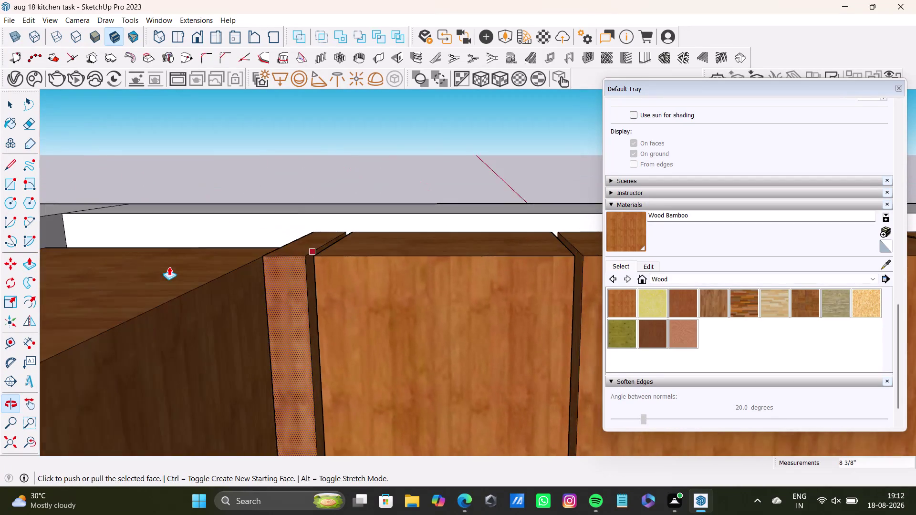
Orbit around the wall cabinets and return to the Select tool.
scroll(up, 3)
middle_drag(318, 235, 313, 308)
drag(300, 282, 321, 286)
key(space)
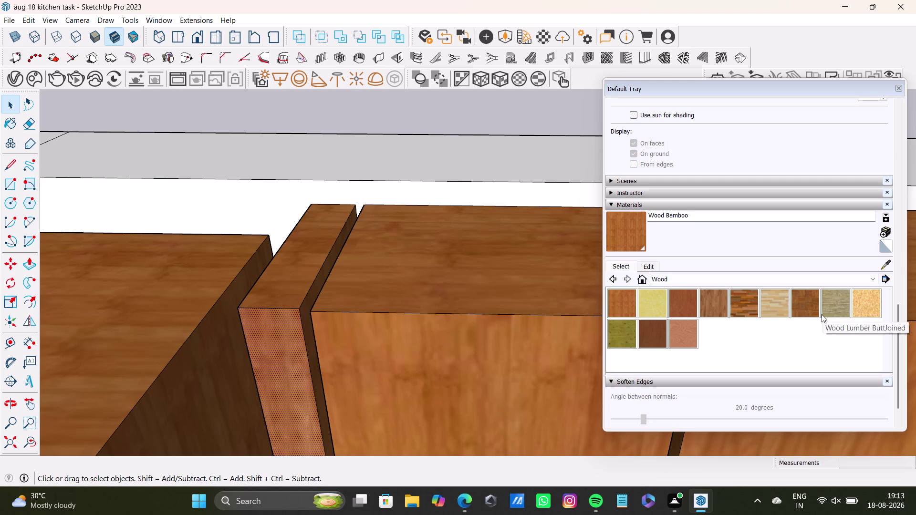
Scroll the material collection list from Wood past Window Coverings to Water.
scroll(up, 3)
scroll(down, 3)
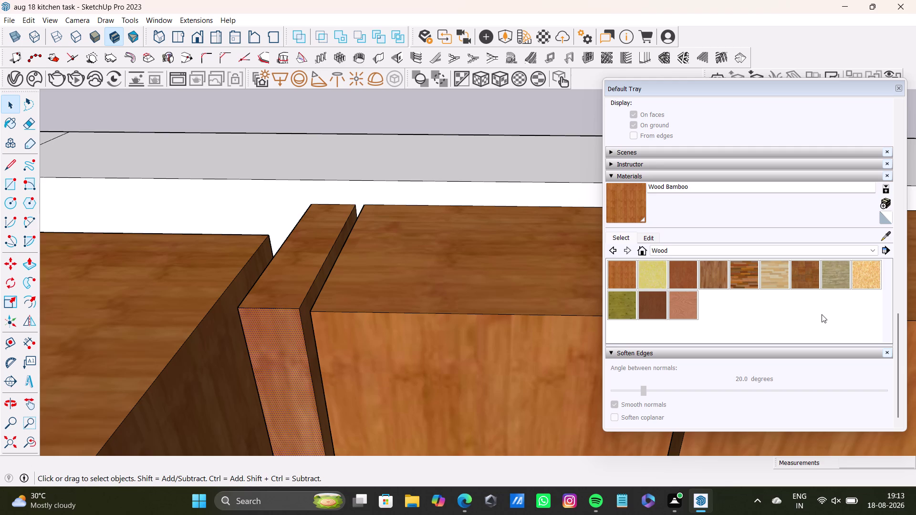
scroll(down, 3)
scroll(up, 3)
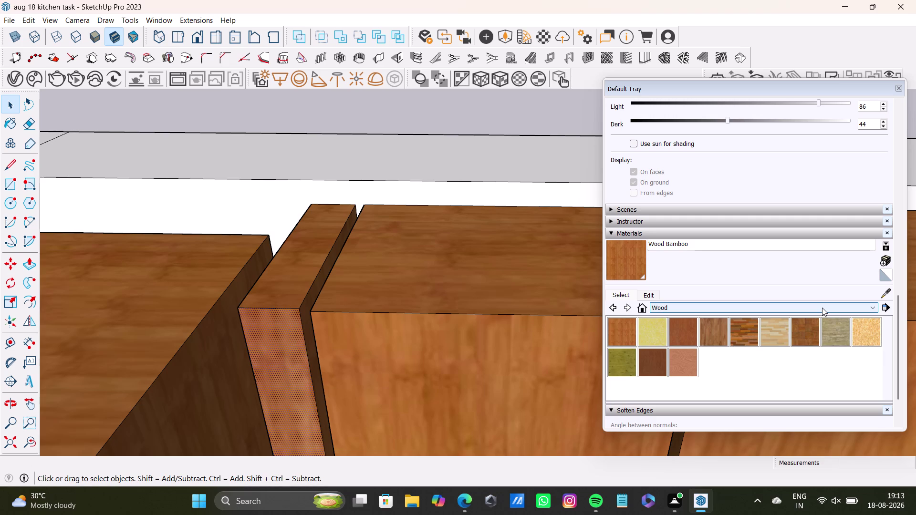
scroll(down, 3)
scroll(down, 3)
scroll(up, 3)
scroll(up, 3)
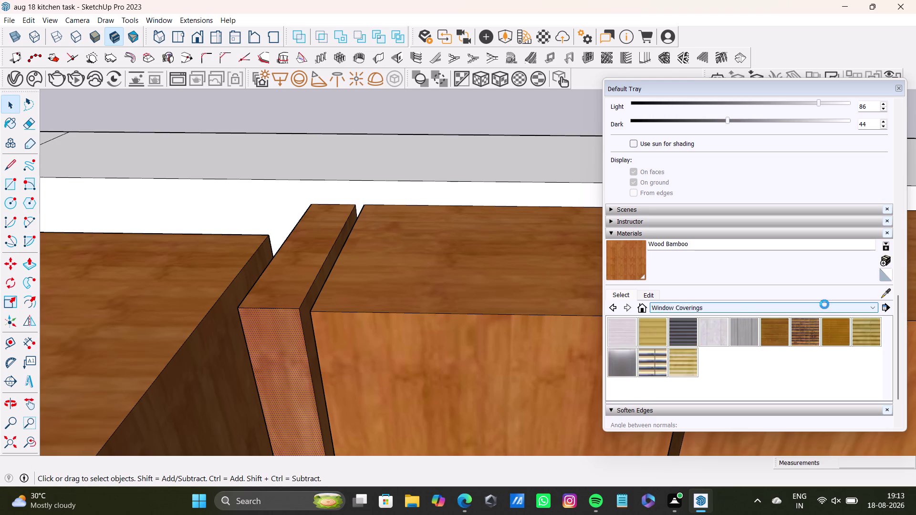
scroll(down, 3)
scroll(down, 3)
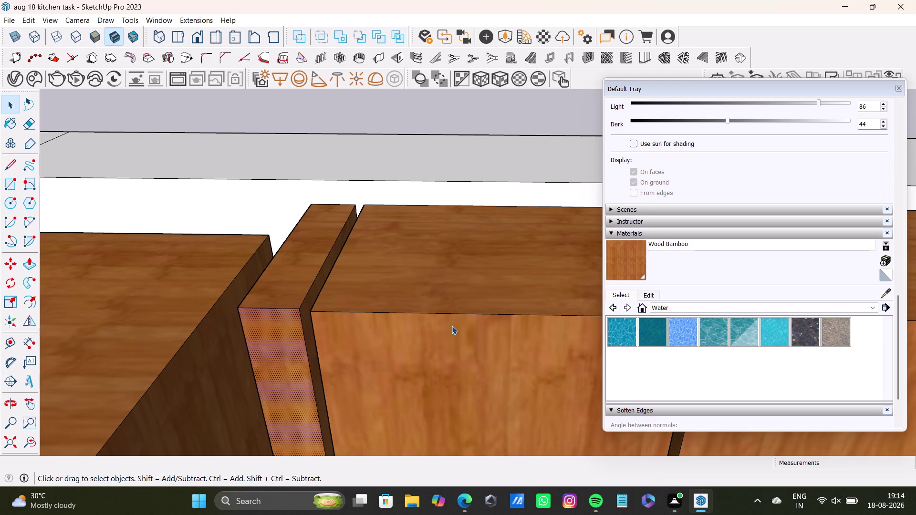
key(space)
scroll(down, 3)
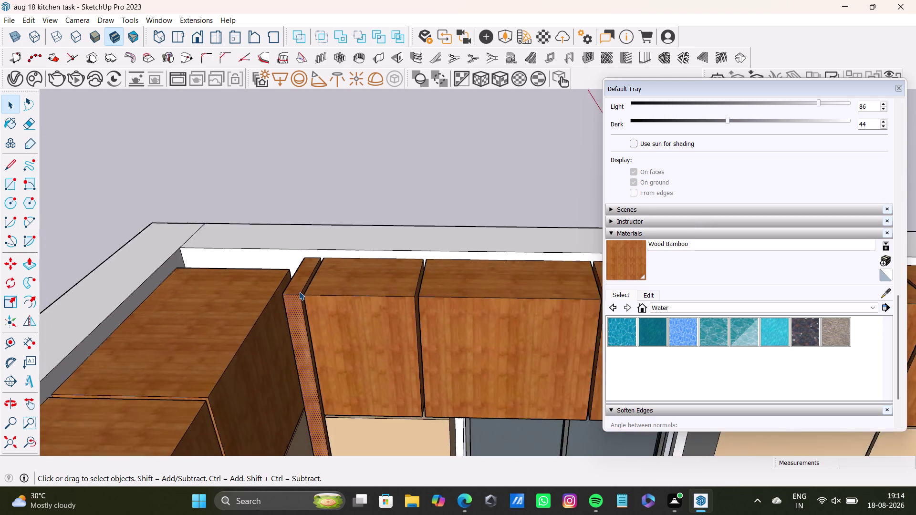
Zoom out and orbit to a top-down view of the kitchen's base cabinets.
scroll(down, 3)
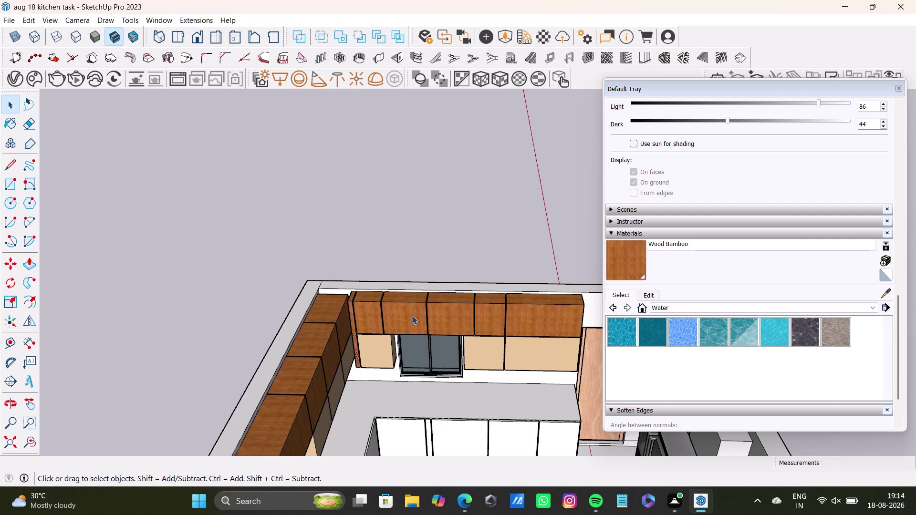
scroll(down, 3)
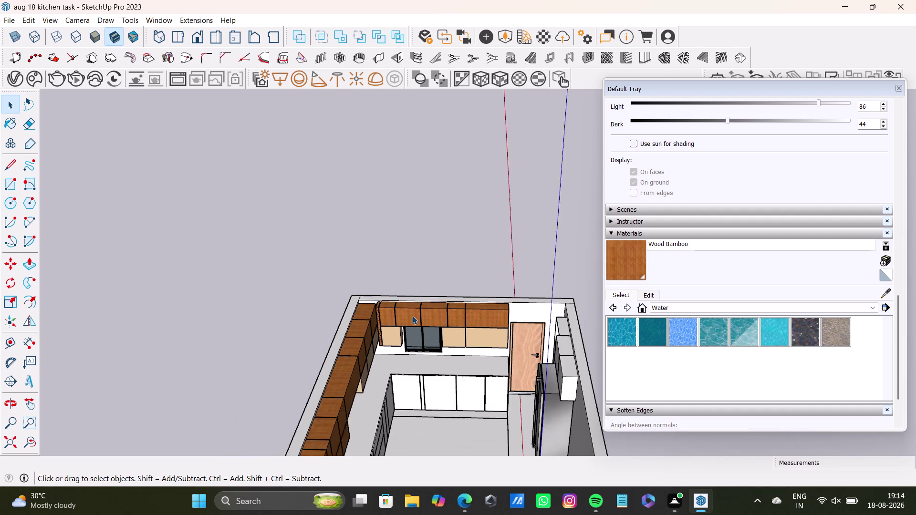
scroll(down, 3)
middle_drag(439, 336, 408, 253)
middle_drag(432, 296, 208, 315)
scroll(up, 3)
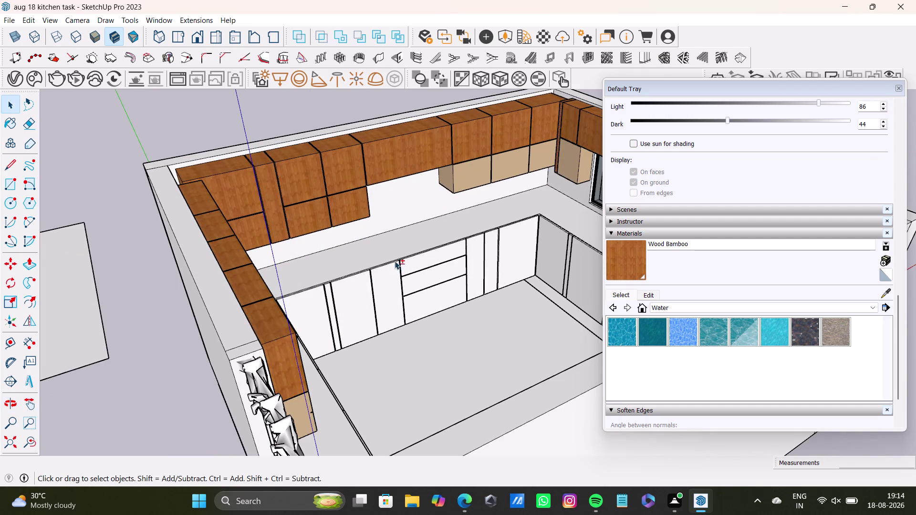
middle_drag(407, 298, 197, 342)
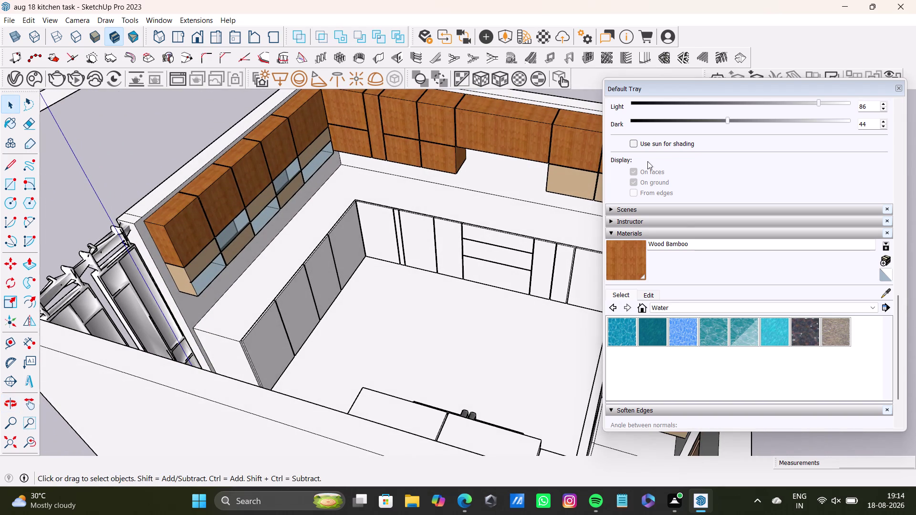
Re-expand the Materials panel in the tray, still showing Water materials.
click(686, 239)
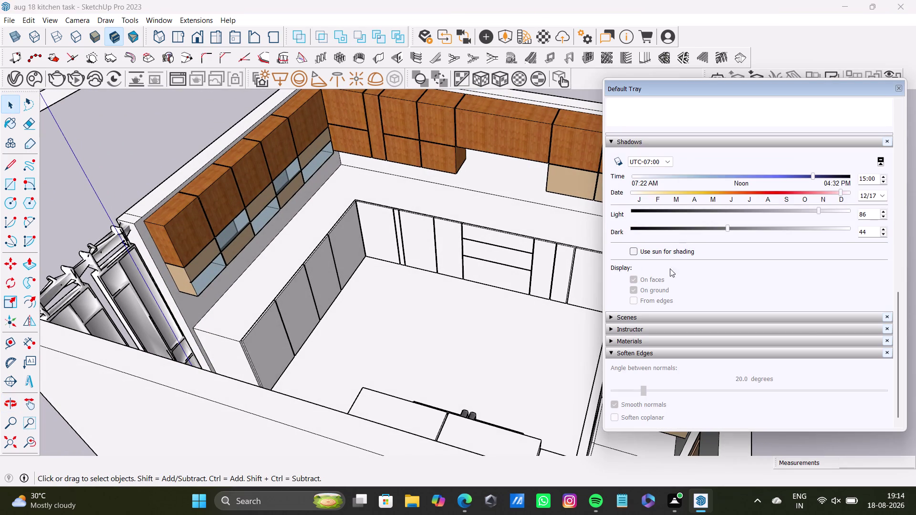
scroll(down, 3)
scroll(down, 3)
scroll(up, 3)
scroll(up, 3)
scroll(down, 3)
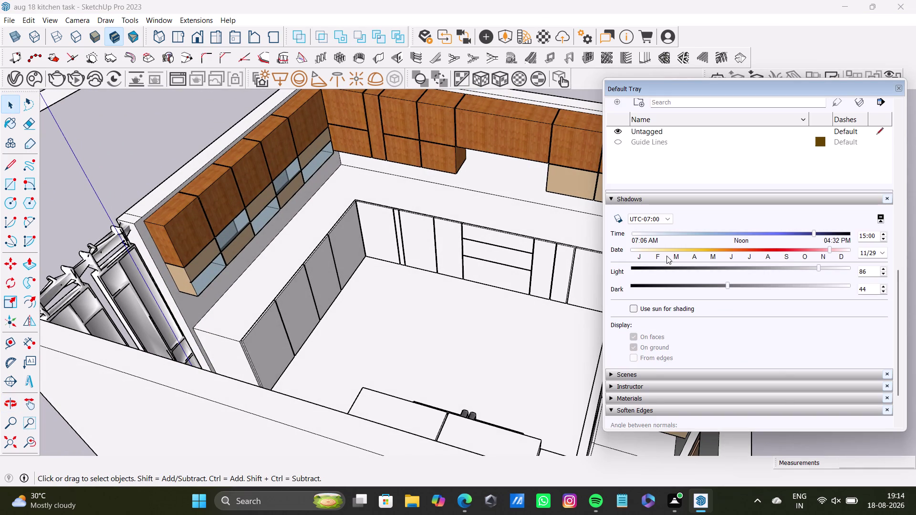
click(657, 398)
scroll(down, 3)
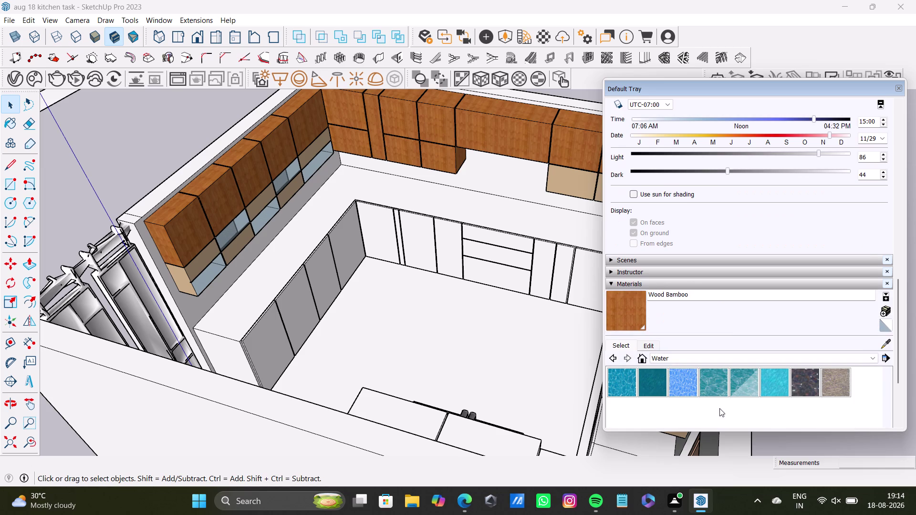
Activate the Paint Bucket tool with the current material.
click(847, 297)
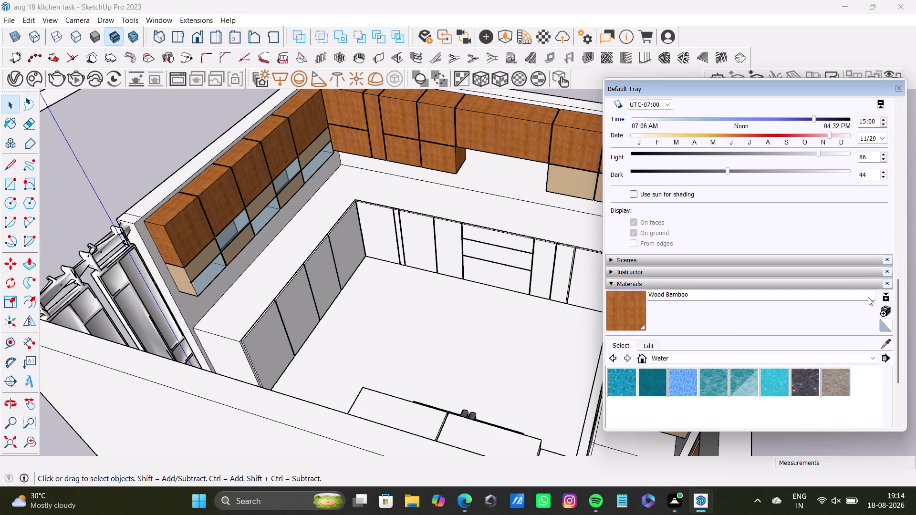
click(867, 297)
click(622, 314)
click(628, 297)
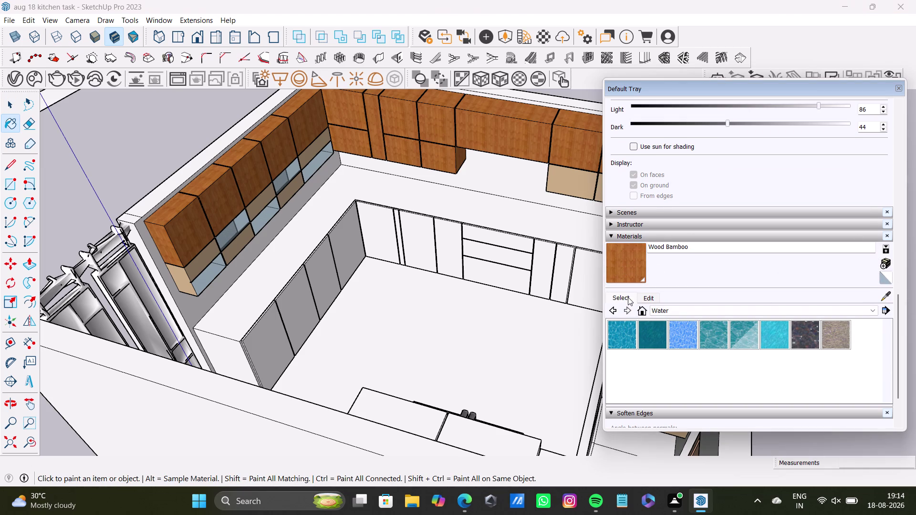
Pick 0089_PaleTurquoise from the Colors-Named collection, then return to Select.
click(692, 314)
scroll(down, 3)
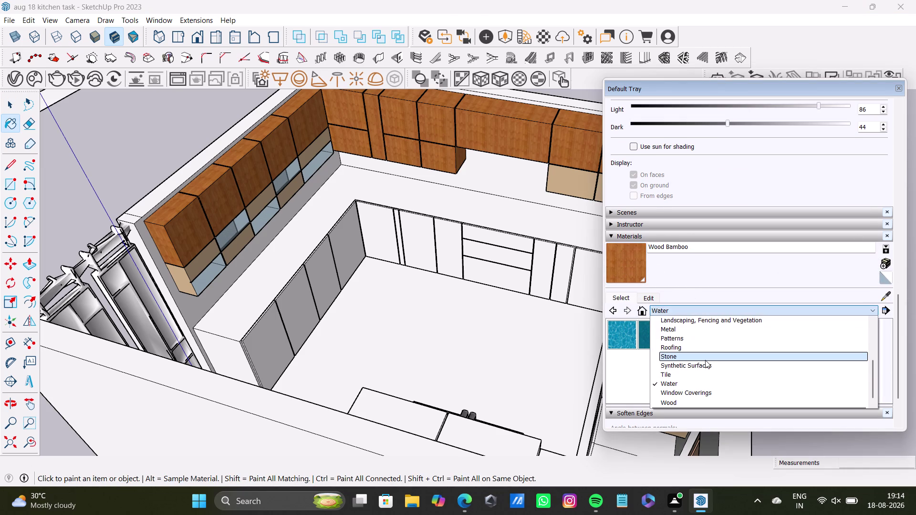
scroll(up, 3)
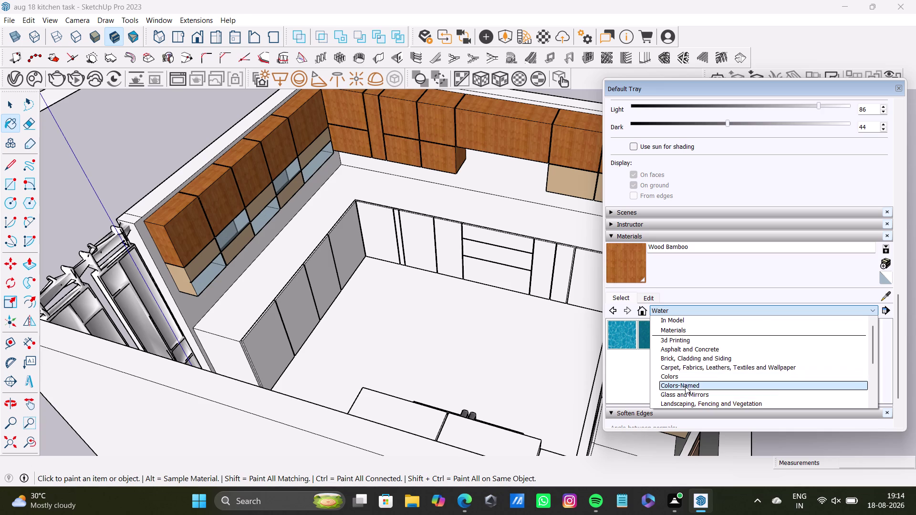
click(685, 387)
scroll(down, 3)
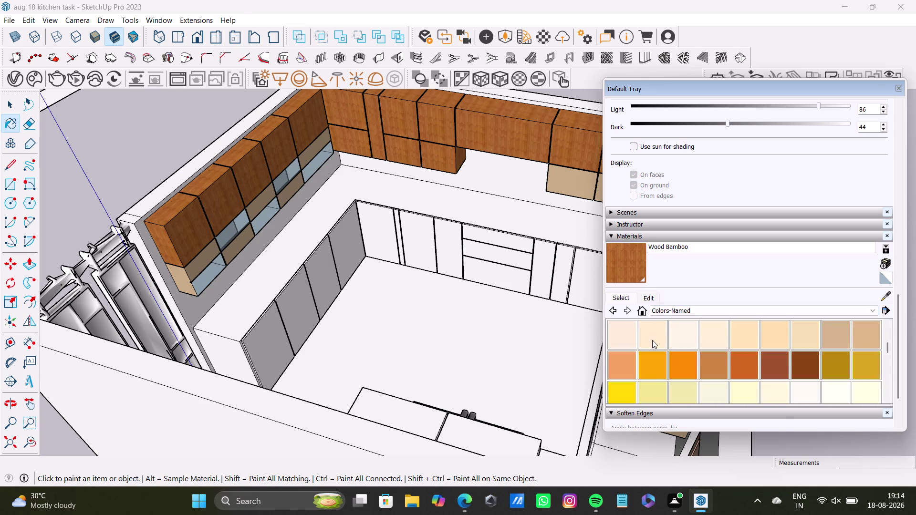
scroll(down, 3)
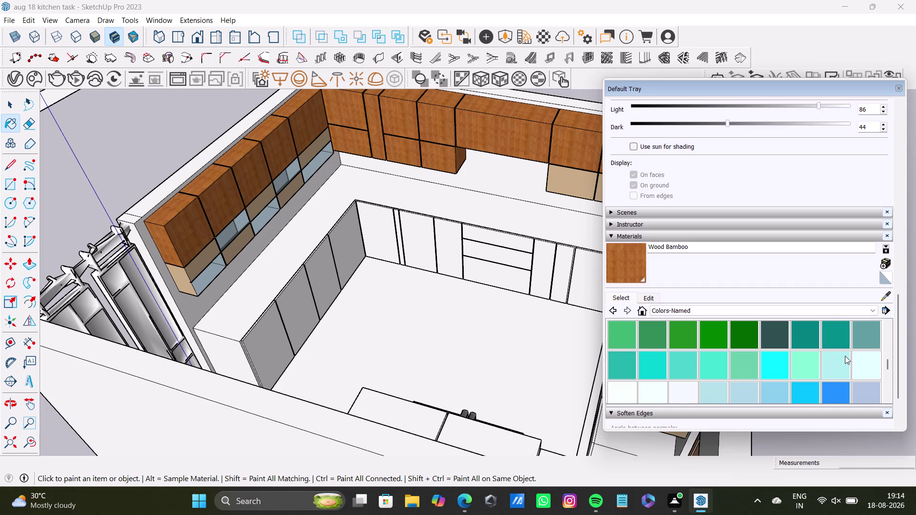
click(828, 363)
scroll(up, 3)
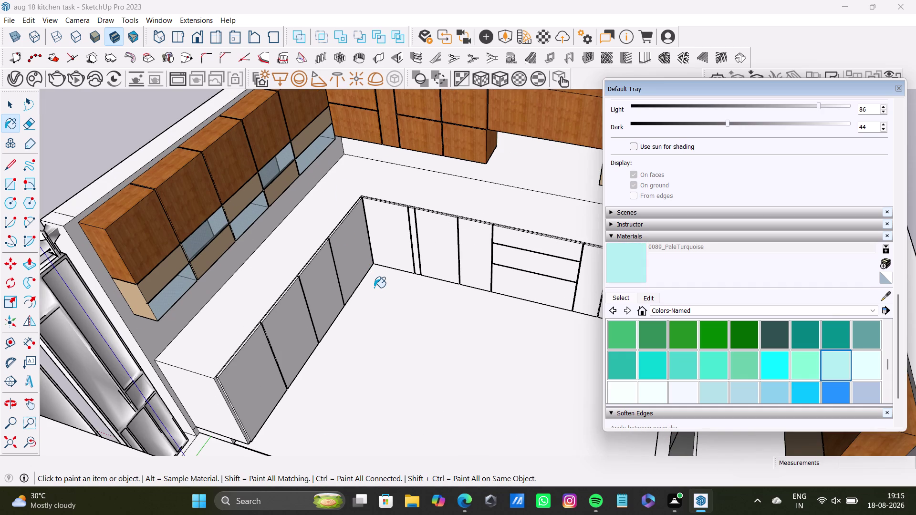
key(space)
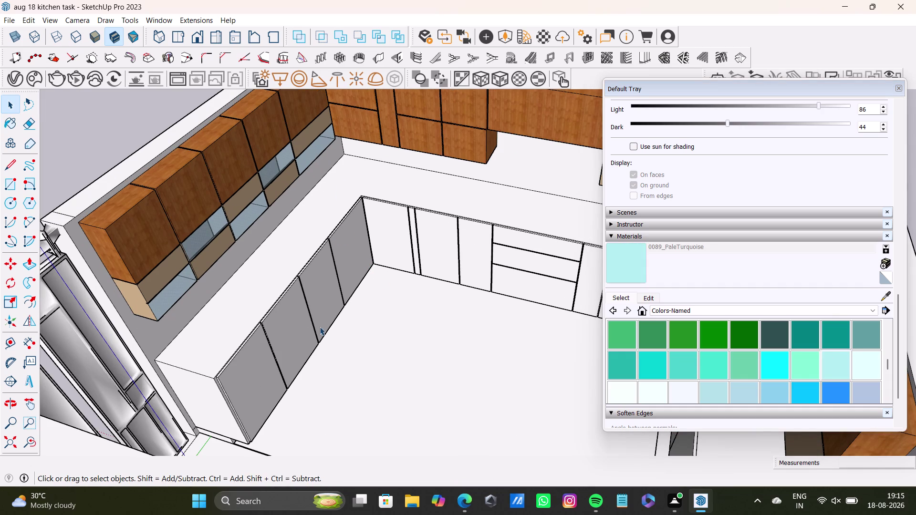
Select the first base cabinet shutter face and add the next three fronts along the wall.
scroll(down, 3)
middle_drag(342, 310, 255, 319)
scroll(up, 3)
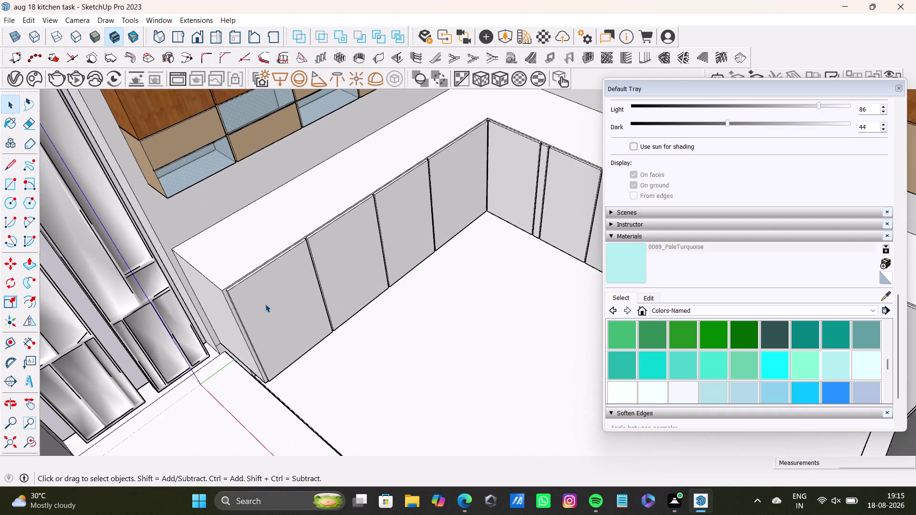
click(266, 304)
click(266, 303)
double_click(329, 258)
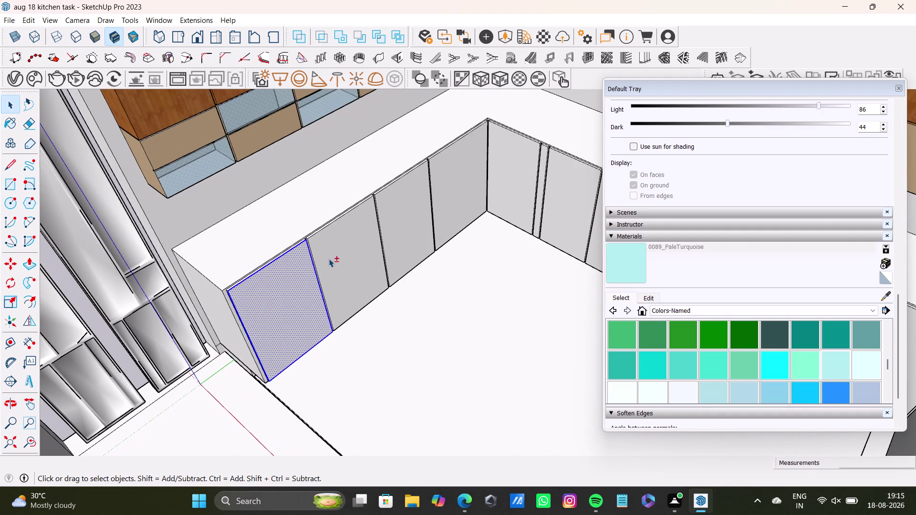
double_click(391, 222)
double_click(446, 180)
Add the corner base cabinet shutter faces and the thin top strip to the selection.
middle_drag(415, 223, 398, 226)
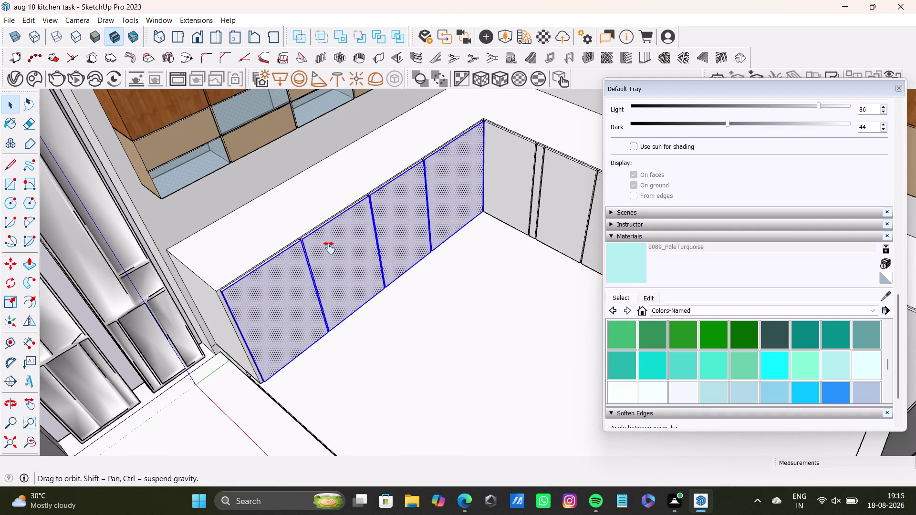
middle_drag(398, 226, 293, 267)
double_click(388, 197)
scroll(up, 3)
middle_drag(394, 177, 395, 184)
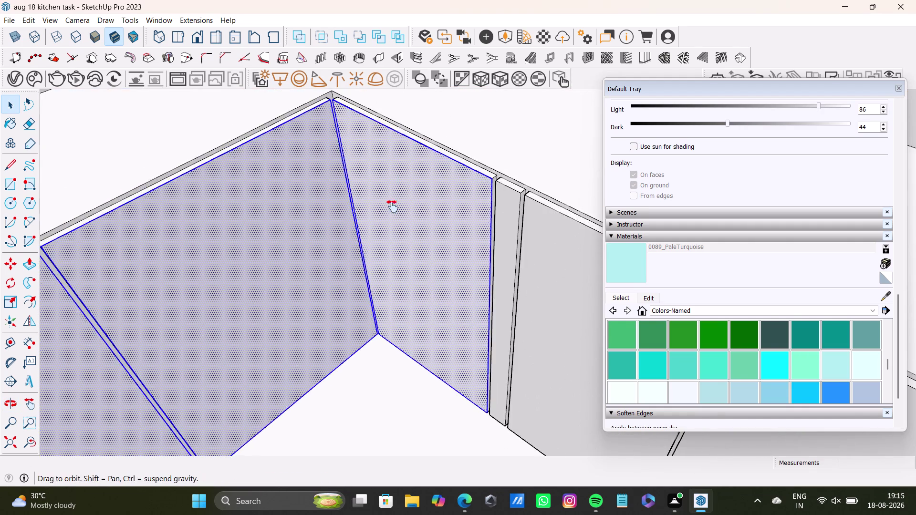
middle_drag(394, 184, 386, 237)
scroll(up, 3)
double_click(432, 219)
double_click(285, 154)
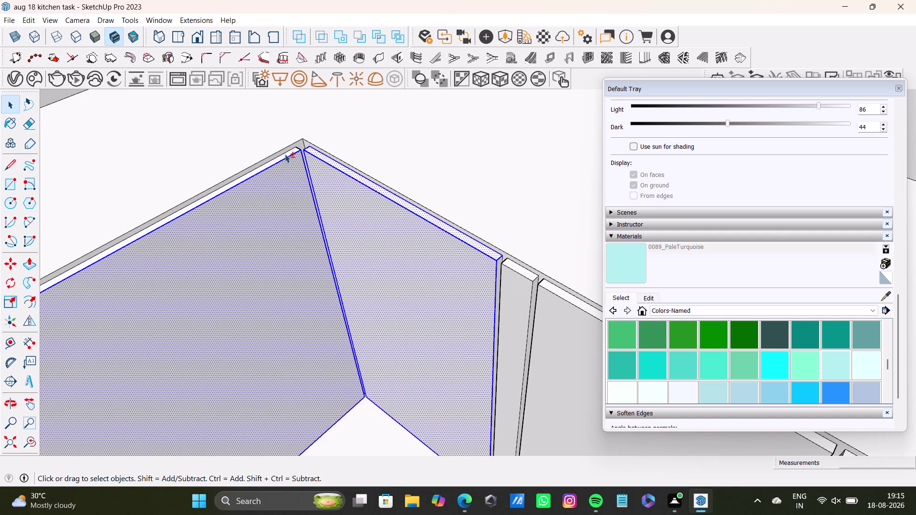
click(298, 146)
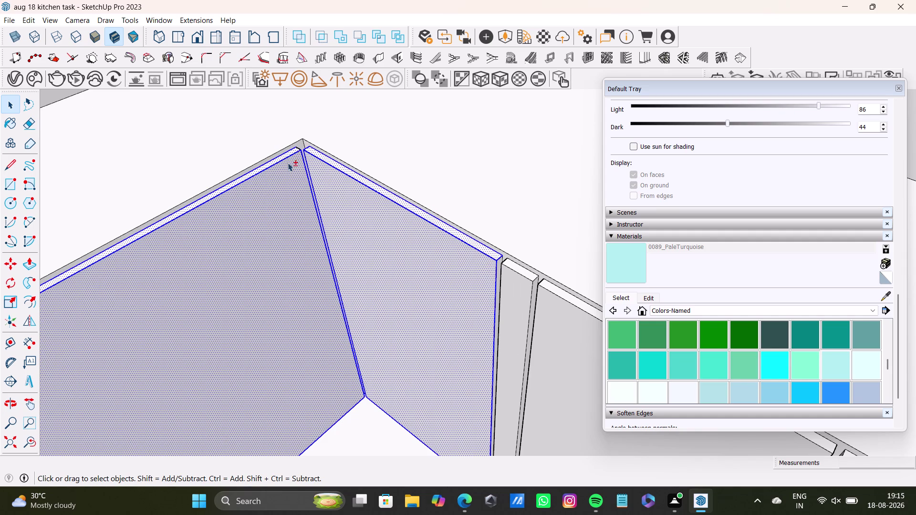
Add the next shutter faces further along the cabinet fronts to the selection.
scroll(down, 3)
middle_drag(268, 188, 444, 143)
scroll(up, 3)
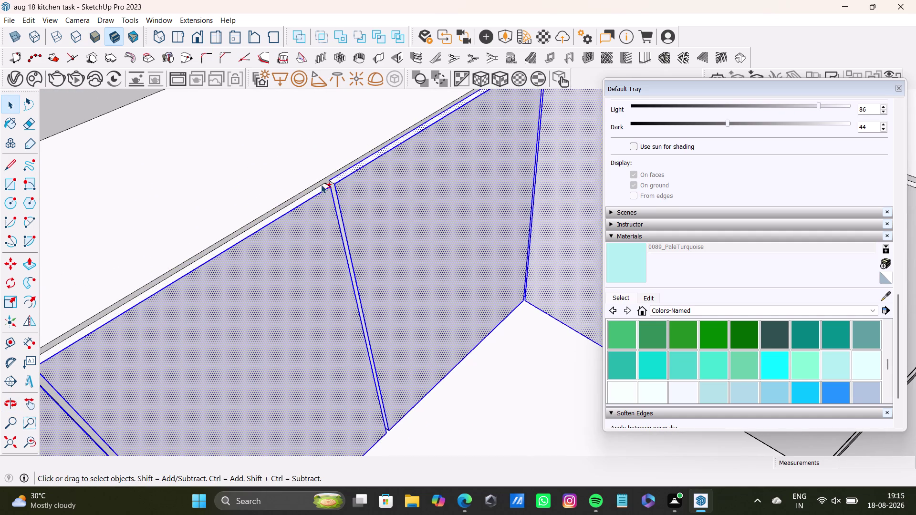
double_click(322, 189)
scroll(down, 3)
scroll(up, 3)
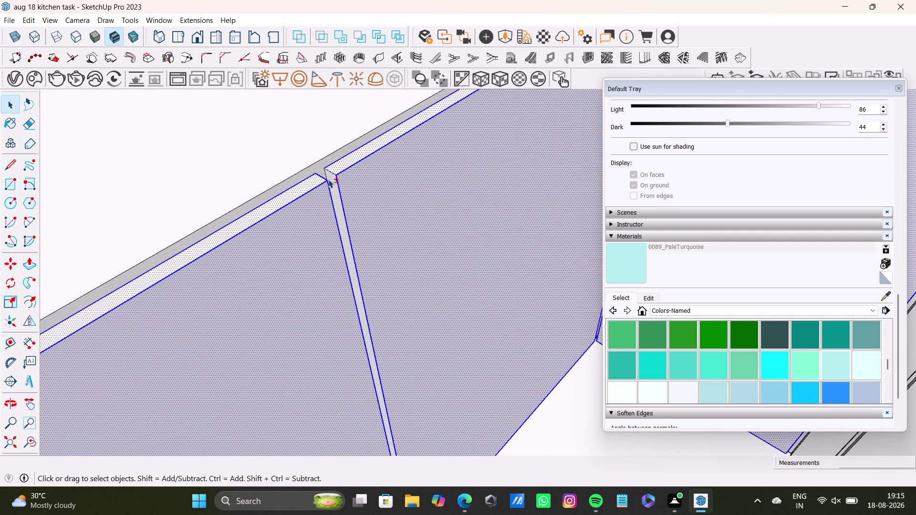
click(330, 175)
scroll(down, 3)
middle_drag(307, 252, 394, 189)
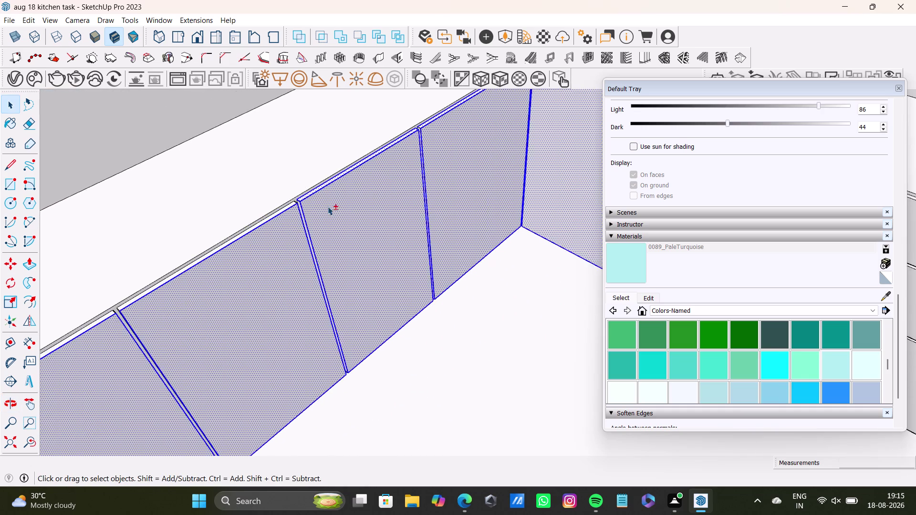
scroll(up, 3)
click(286, 194)
click(270, 197)
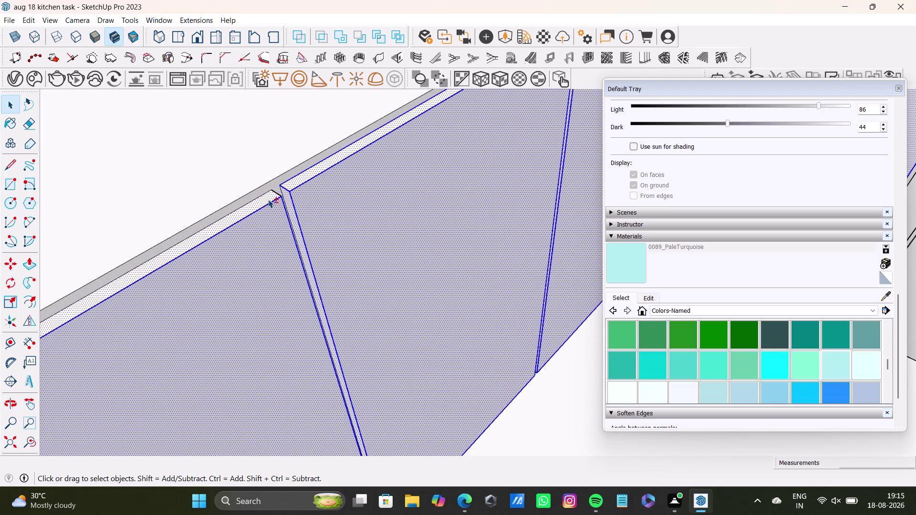
Add the two neighbouring shutter faces on either side of a divider.
scroll(down, 3)
scroll(down, 3)
middle_drag(269, 200, 392, 160)
scroll(up, 3)
middle_drag(189, 285, 224, 230)
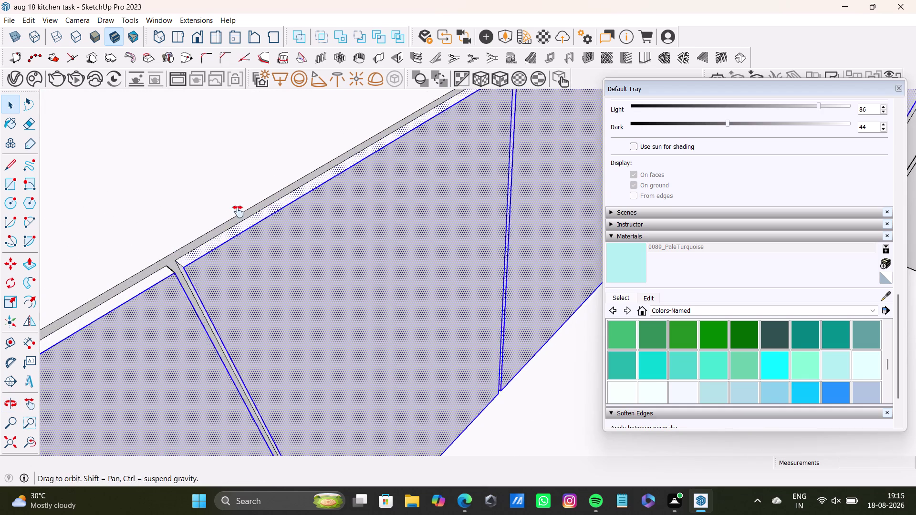
middle_drag(225, 230, 254, 192)
scroll(up, 3)
click(242, 201)
click(210, 198)
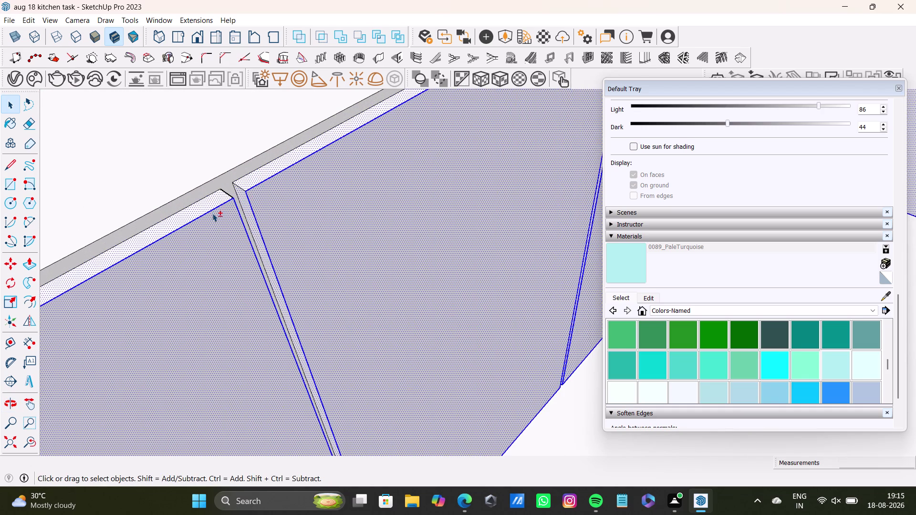
Fix the leftmost shutter's selection by removing, then re-adding, its face and corner edge strip.
scroll(down, 3)
middle_drag(212, 214, 349, 166)
scroll(up, 3)
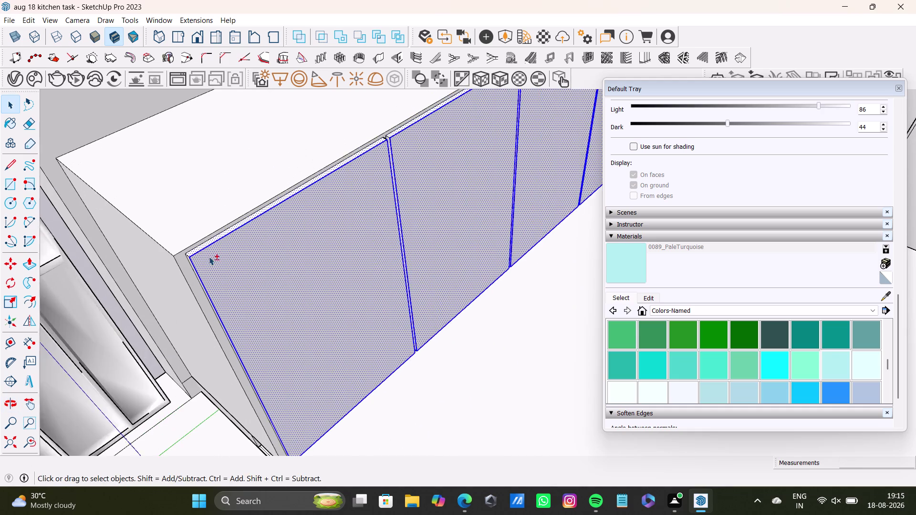
scroll(up, 3)
middle_drag(202, 265, 256, 188)
scroll(up, 3)
click(256, 187)
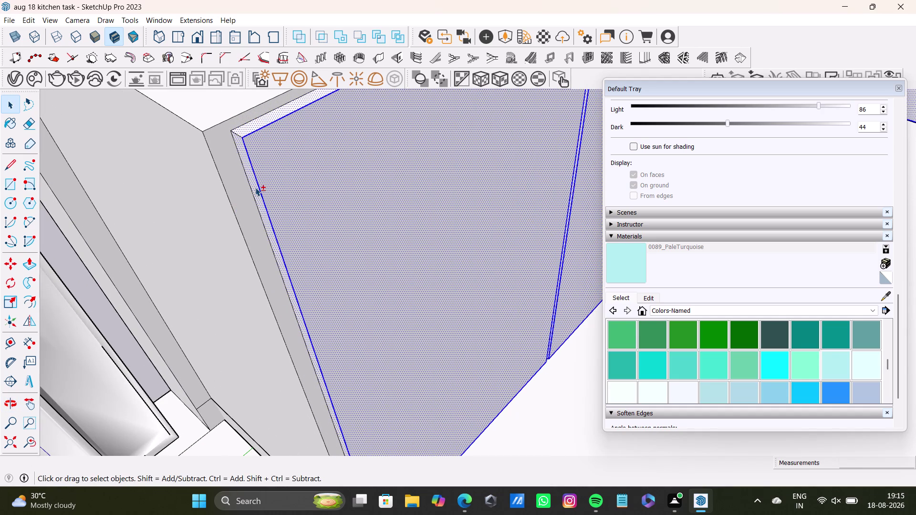
double_click(256, 187)
double_click(253, 177)
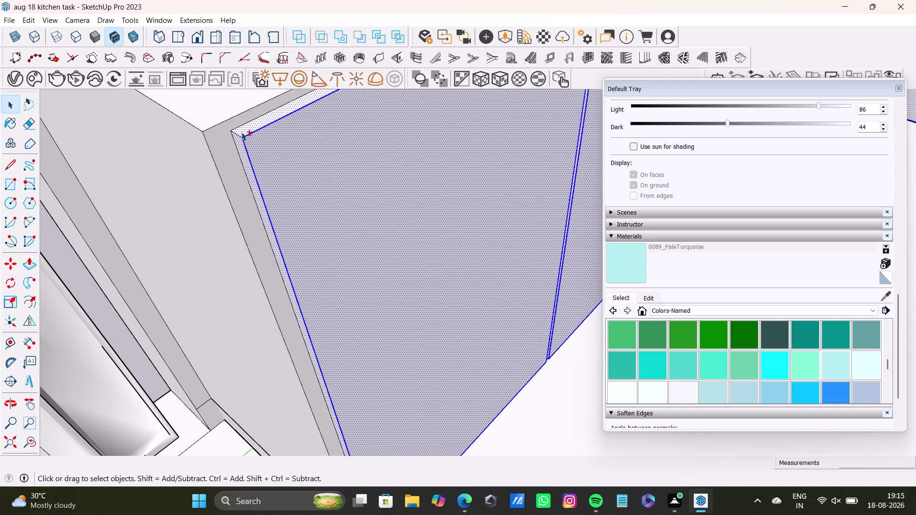
double_click(242, 132)
double_click(241, 132)
click(241, 135)
double_click(241, 131)
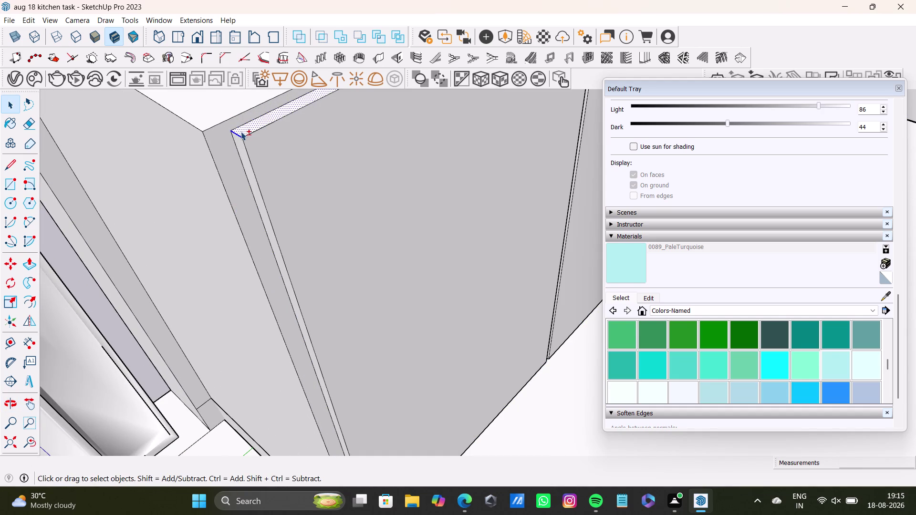
double_click(241, 145)
double_click(256, 148)
Add the next pair of shutters, including the face beside the divider and its top strip.
scroll(down, 3)
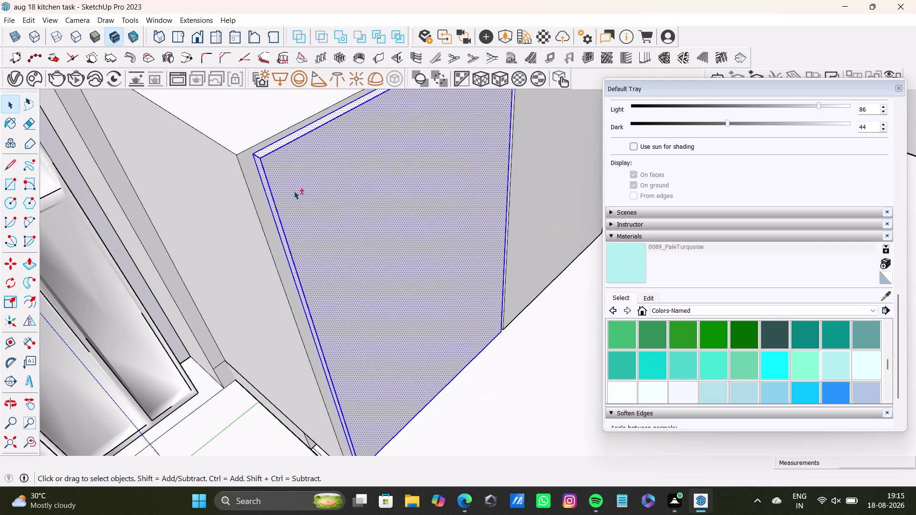
scroll(down, 3)
middle_drag(335, 198, 184, 281)
double_click(382, 147)
middle_drag(379, 146, 296, 244)
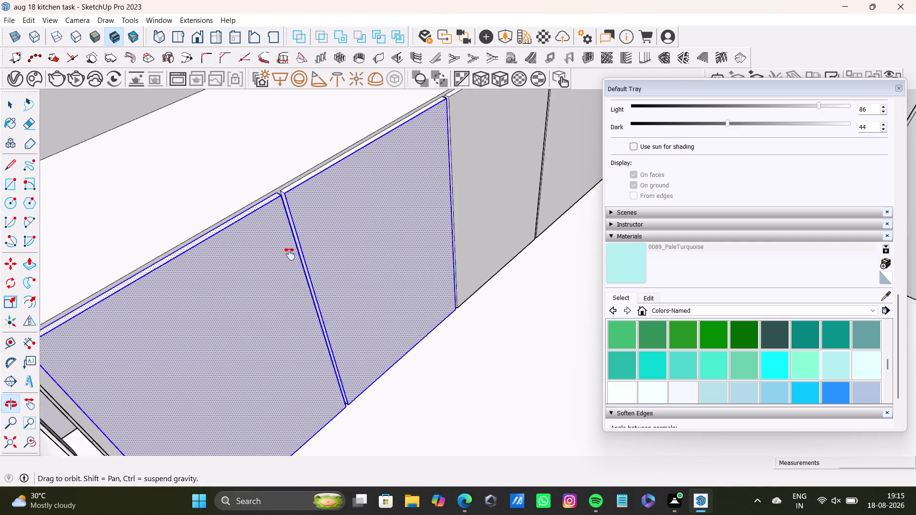
middle_drag(296, 244, 282, 265)
scroll(up, 3)
double_click(266, 215)
scroll(up, 3)
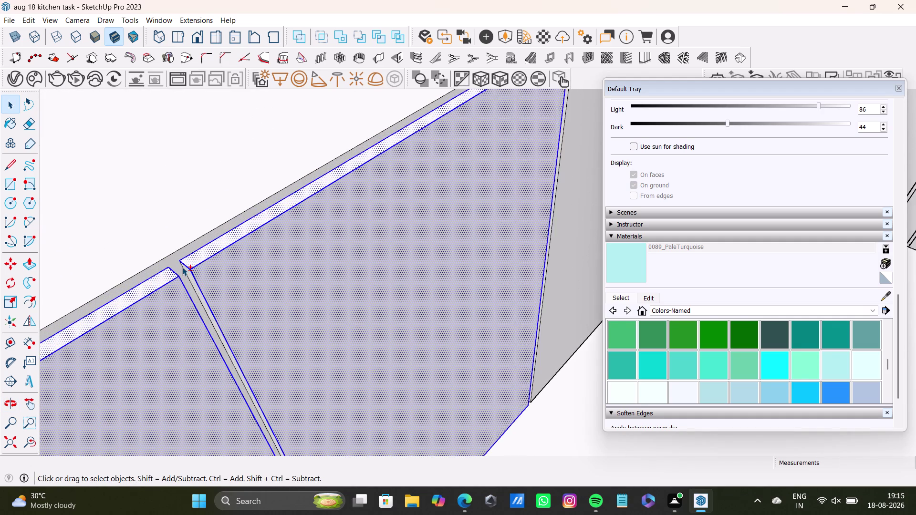
scroll(up, 3)
double_click(190, 270)
double_click(190, 277)
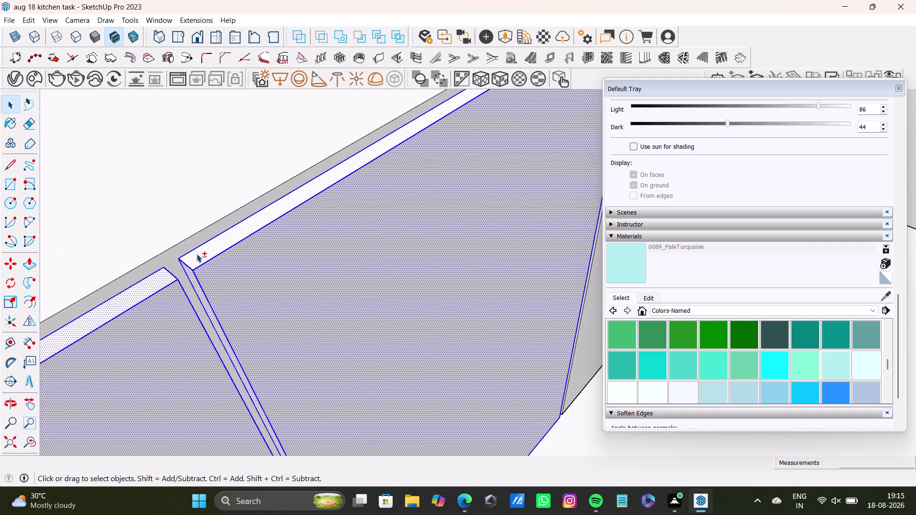
double_click(197, 254)
Select the large shutter face further along, toggling it and its edge strip until correct.
scroll(down, 3)
middle_drag(411, 217, 203, 328)
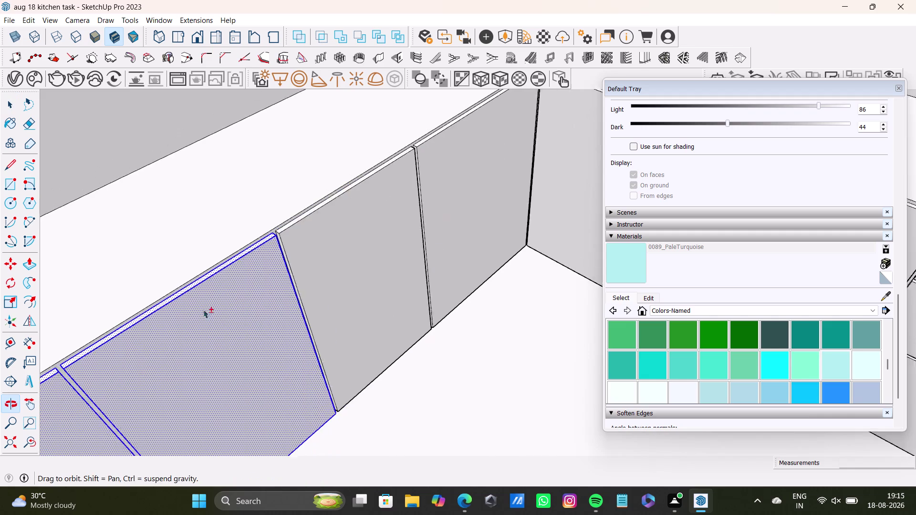
scroll(up, 3)
double_click(264, 198)
double_click(273, 215)
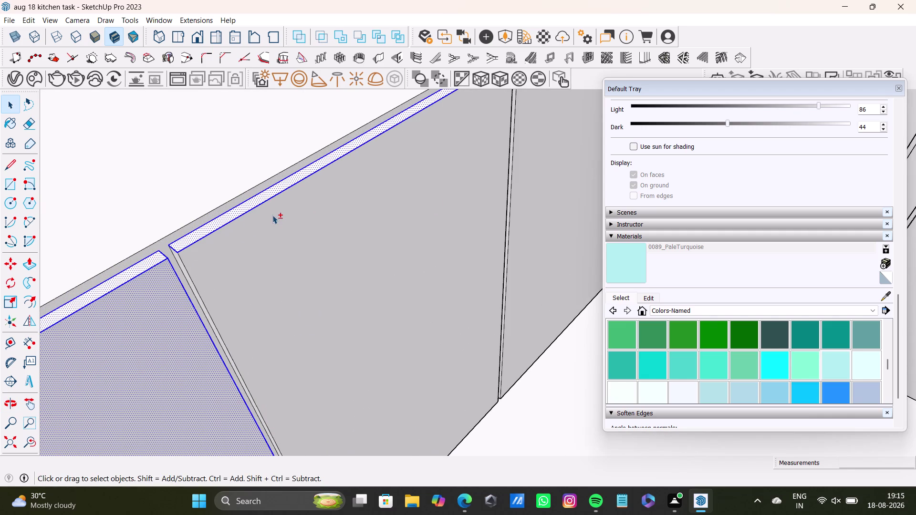
scroll(up, 3)
double_click(178, 252)
scroll(down, 3)
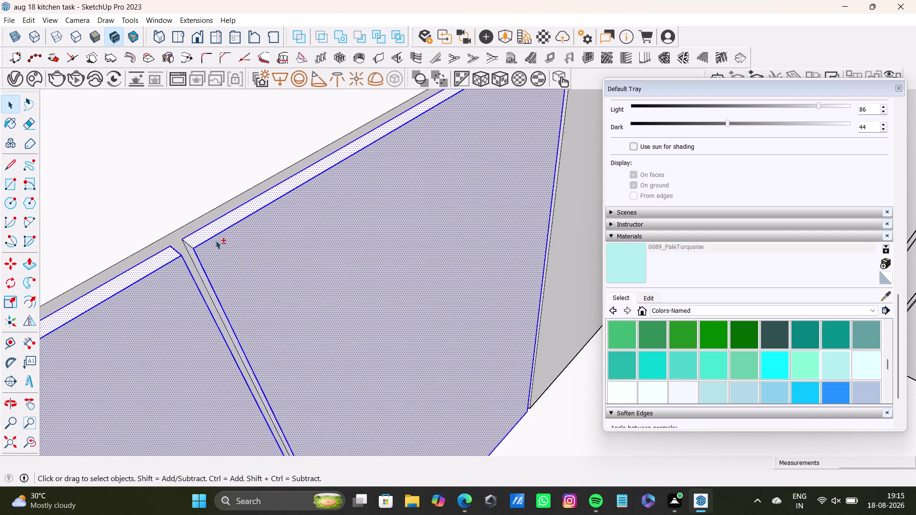
click(195, 255)
click(193, 249)
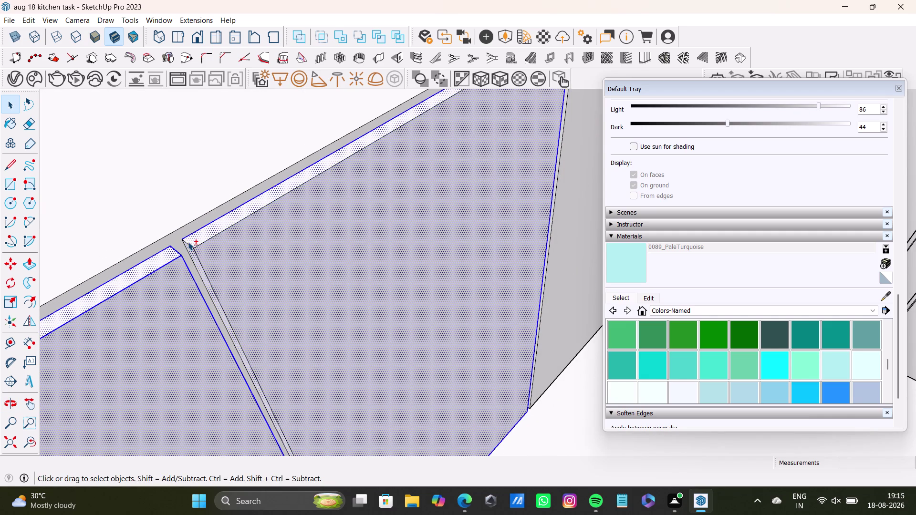
double_click(188, 241)
double_click(194, 240)
double_click(204, 255)
double_click(198, 235)
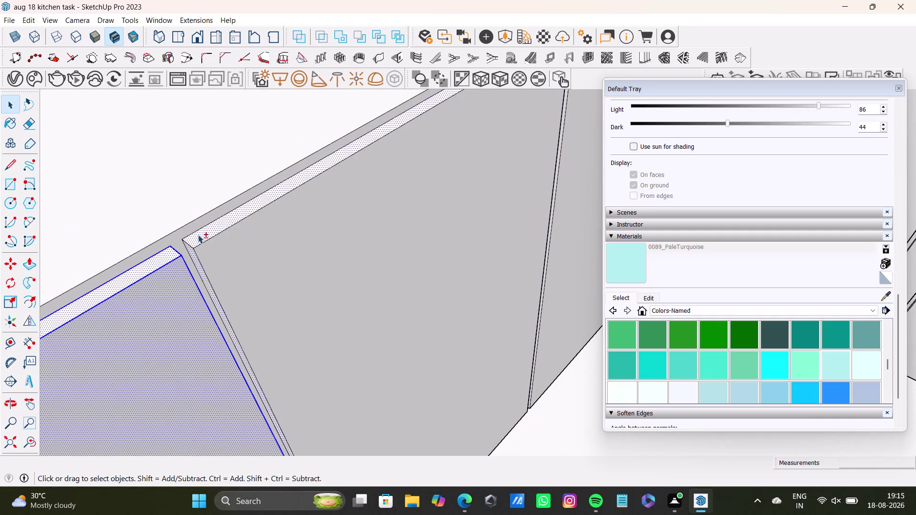
double_click(212, 259)
Swap the left shutter face out of the selection and add the right one.
scroll(up, 3)
triple_click(196, 258)
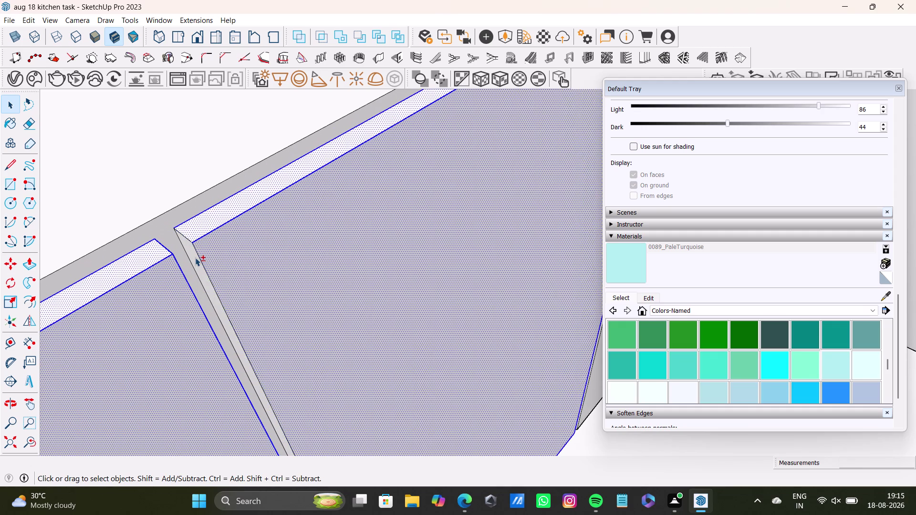
click(196, 258)
double_click(199, 224)
double_click(214, 250)
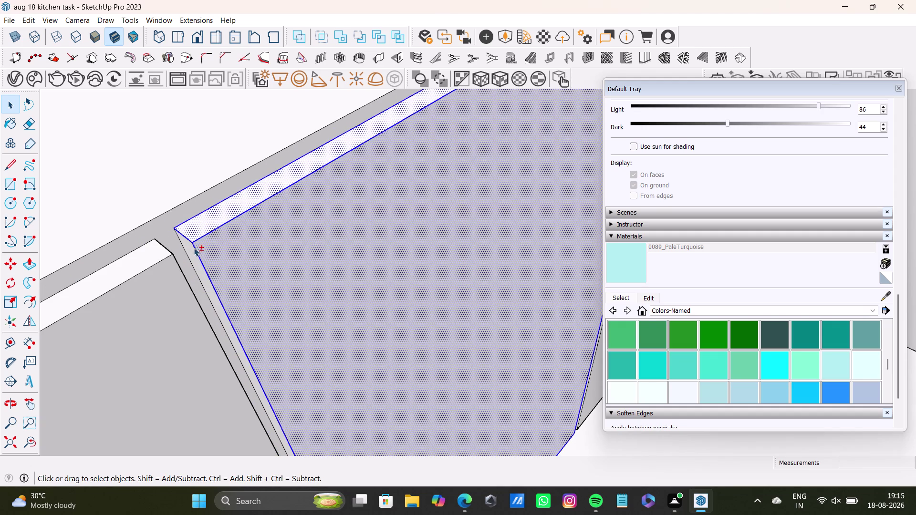
double_click(191, 246)
Add the adjacent shutter face and its top edge strip to the selection.
scroll(down, 3)
scroll(down, 3)
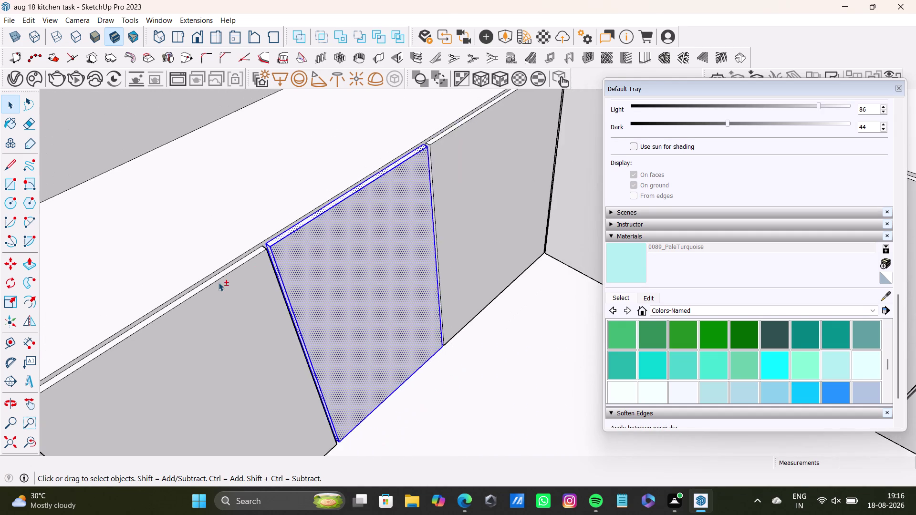
scroll(down, 3)
middle_drag(232, 284, 323, 217)
double_click(304, 258)
scroll(up, 3)
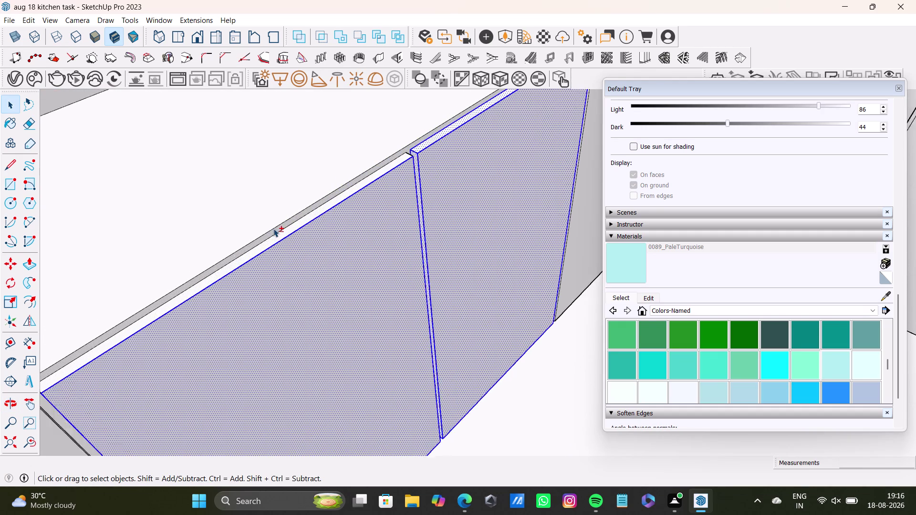
scroll(up, 3)
double_click(285, 232)
click(315, 208)
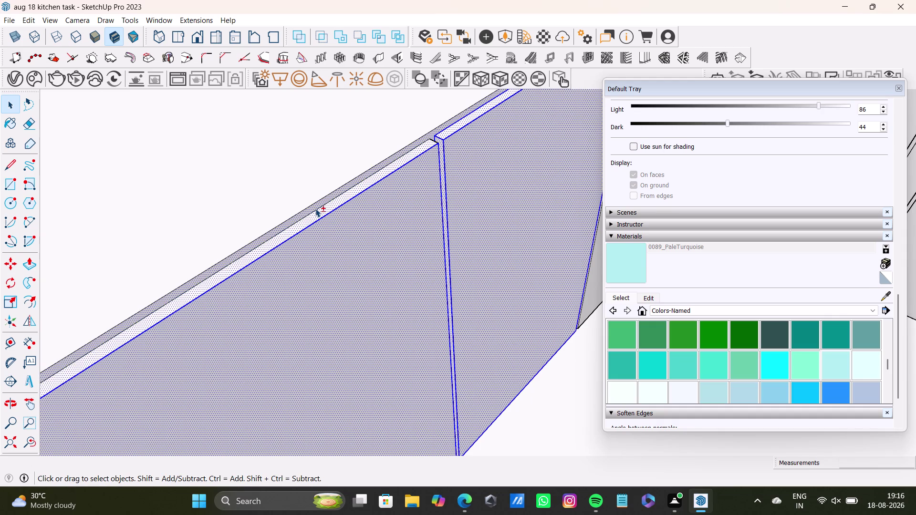
click(316, 206)
click(319, 211)
Fix the selection at a shutter's corner edge, re-adding its face and the grey shutter's edge.
scroll(down, 3)
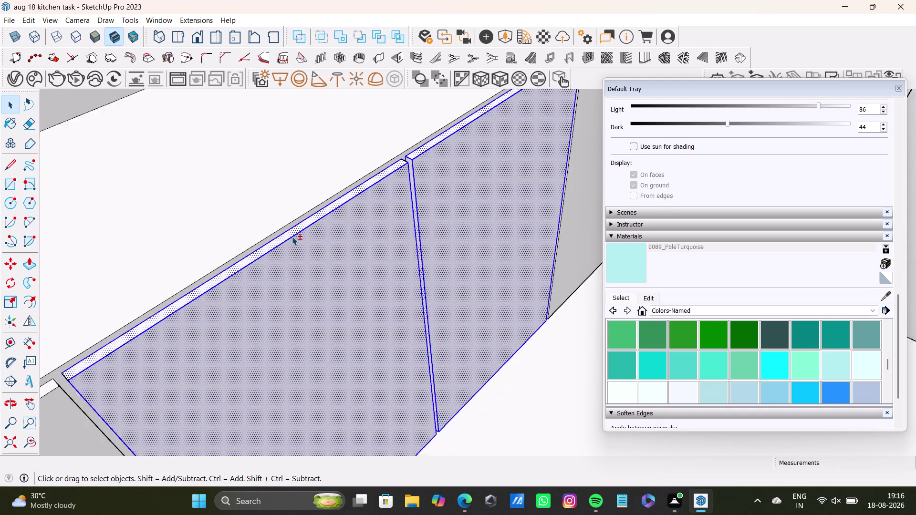
scroll(down, 3)
middle_drag(287, 243, 405, 183)
scroll(up, 3)
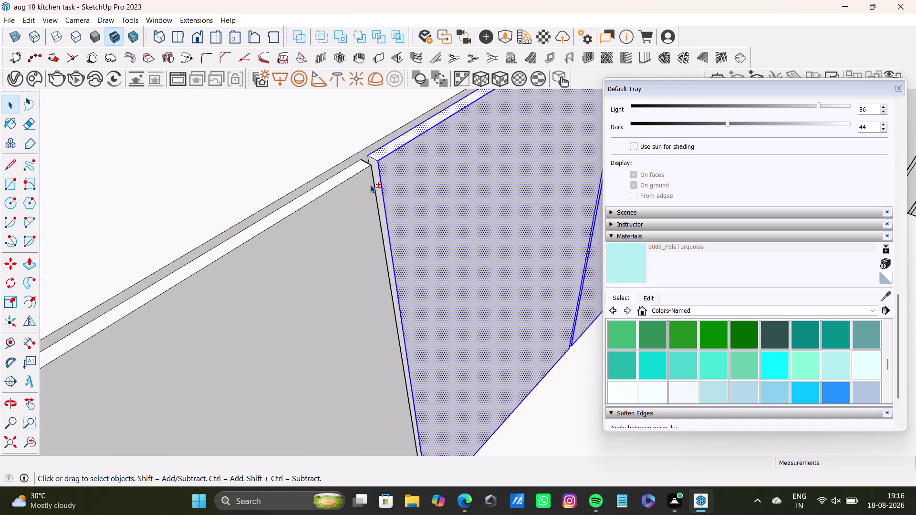
click(378, 165)
click(375, 164)
triple_click(375, 164)
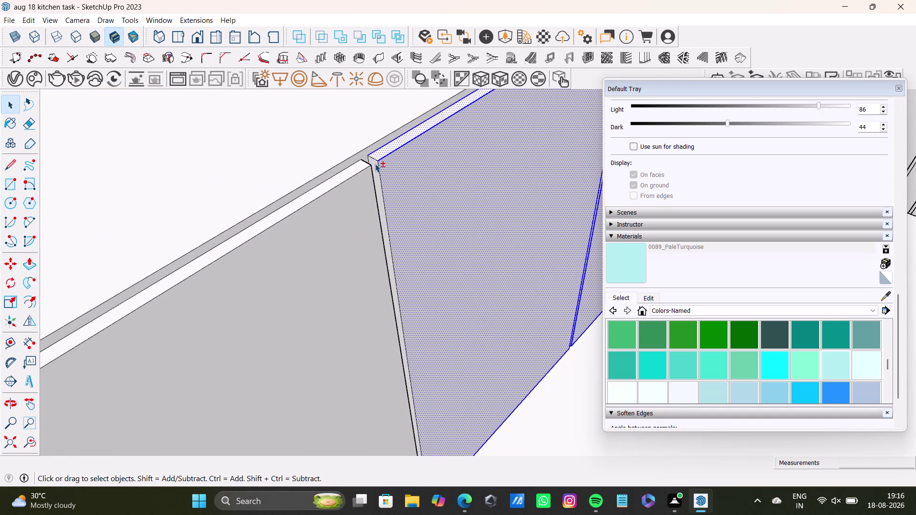
click(375, 163)
double_click(377, 157)
double_click(377, 161)
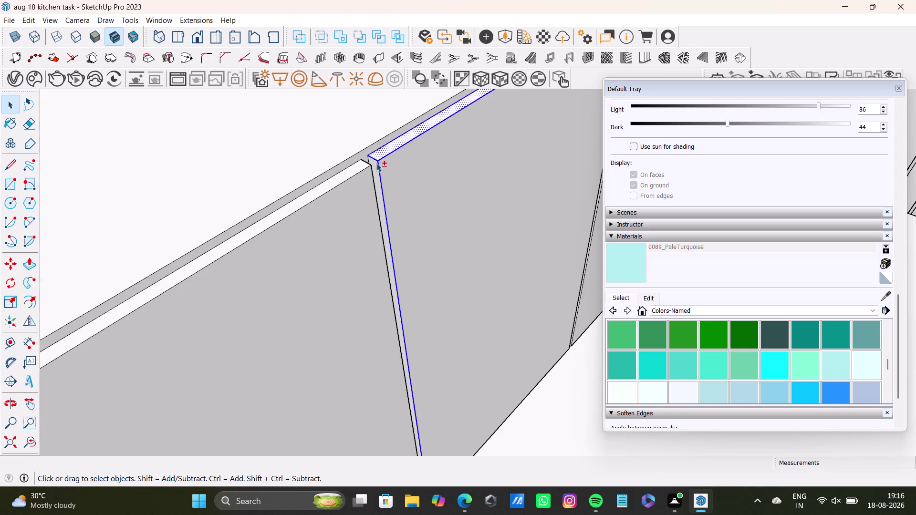
double_click(376, 165)
double_click(384, 165)
double_click(328, 187)
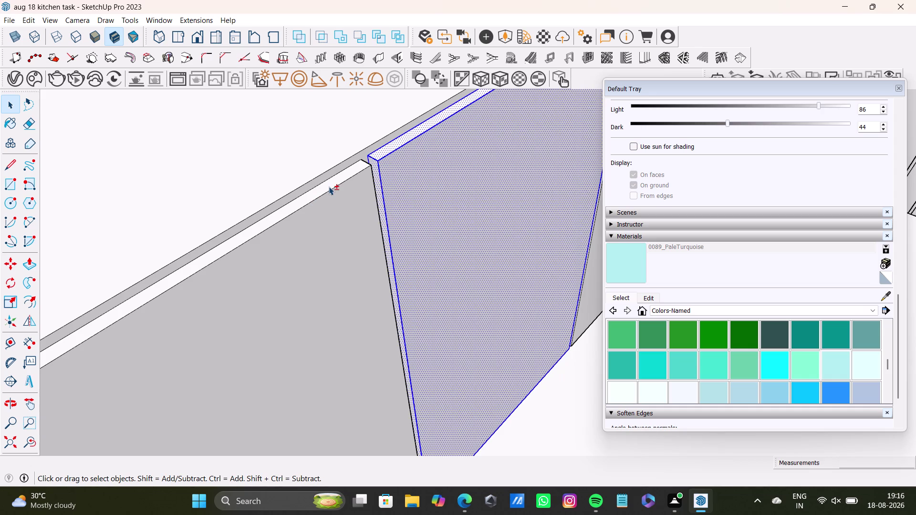
double_click(333, 194)
Add a shutter's top strip while viewing two shutters together.
scroll(down, 3)
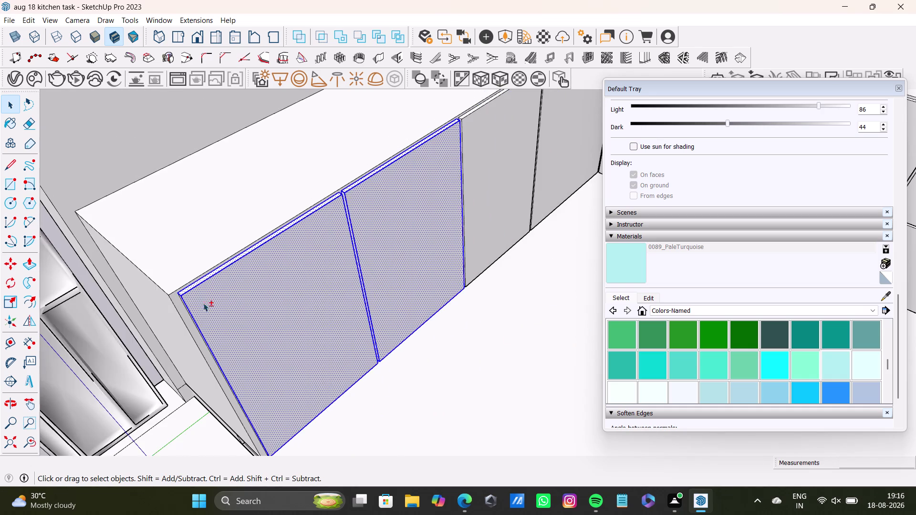
scroll(up, 3)
middle_drag(194, 299, 245, 240)
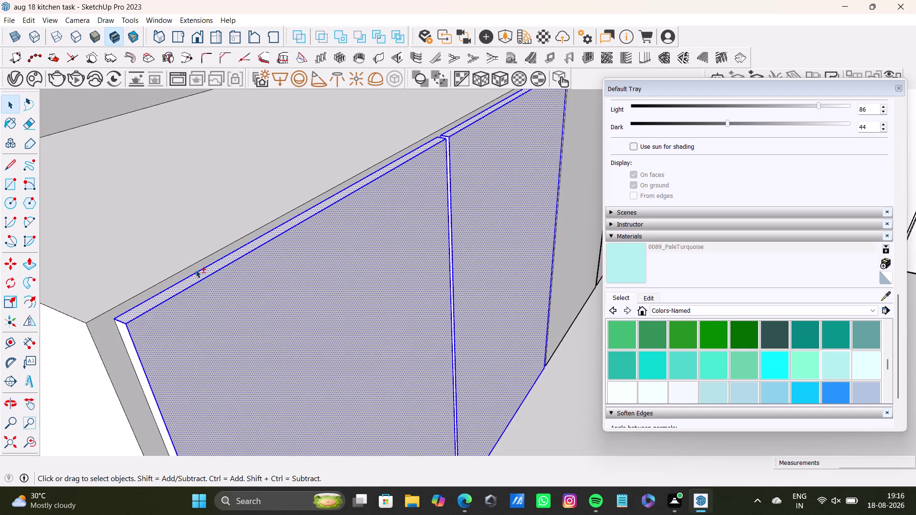
double_click(125, 333)
Add another shutter's top edge strip and two large shutter faces along the wall.
scroll(down, 3)
middle_drag(370, 246, 129, 377)
scroll(up, 3)
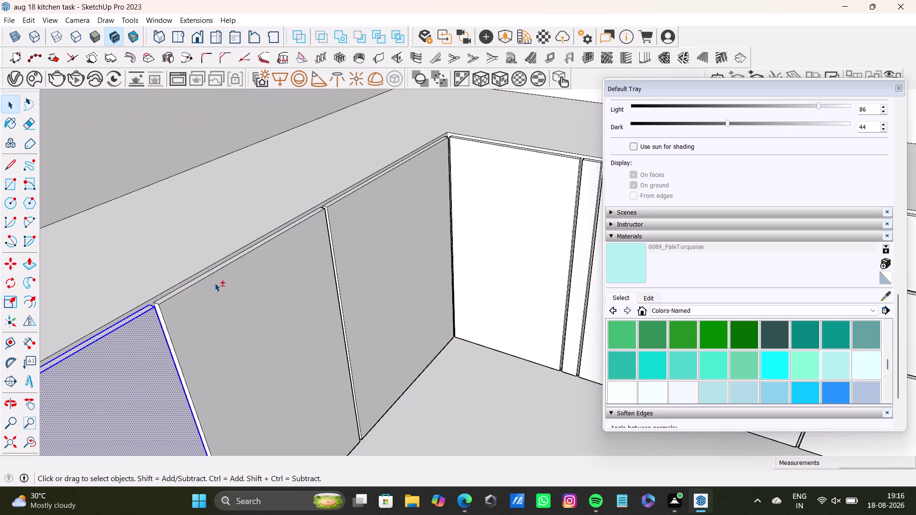
scroll(up, 3)
click(171, 282)
double_click(173, 283)
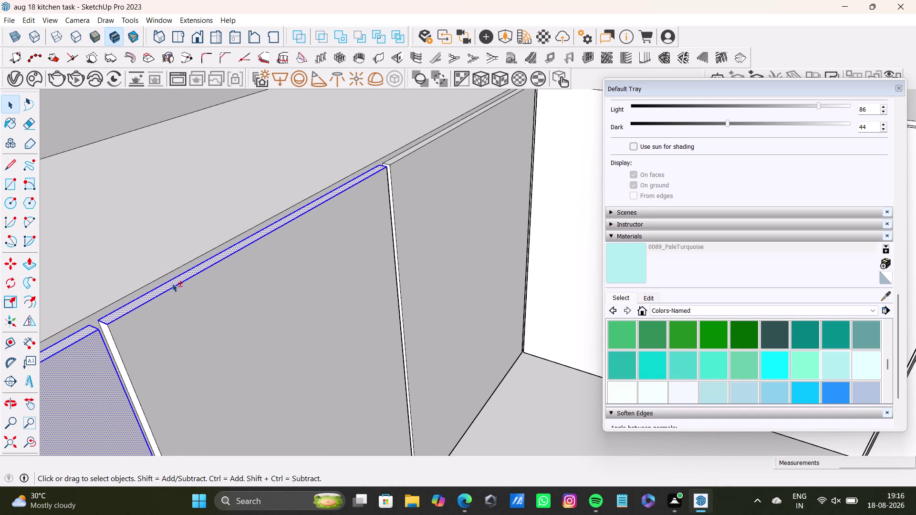
double_click(178, 295)
scroll(up, 3)
double_click(104, 328)
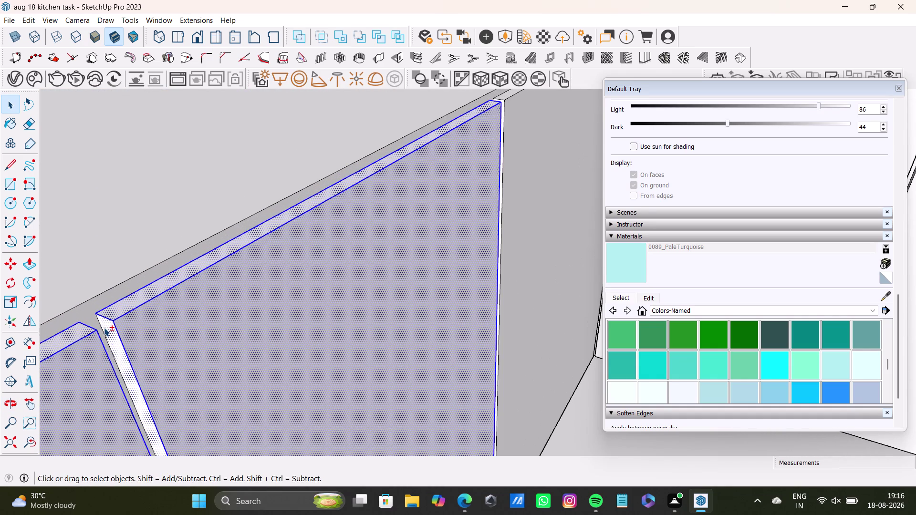
scroll(down, 3)
scroll(up, 3)
Add the two neighbouring corner cabinet shutter faces to the selection.
middle_drag(386, 263, 148, 437)
scroll(up, 3)
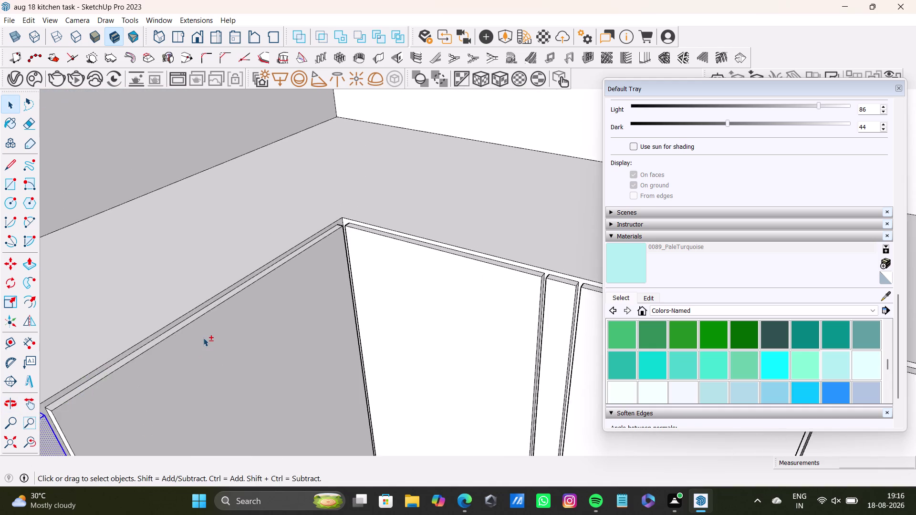
scroll(up, 3)
scroll(up, 3)
middle_drag(199, 305, 279, 239)
middle_drag(282, 250, 291, 299)
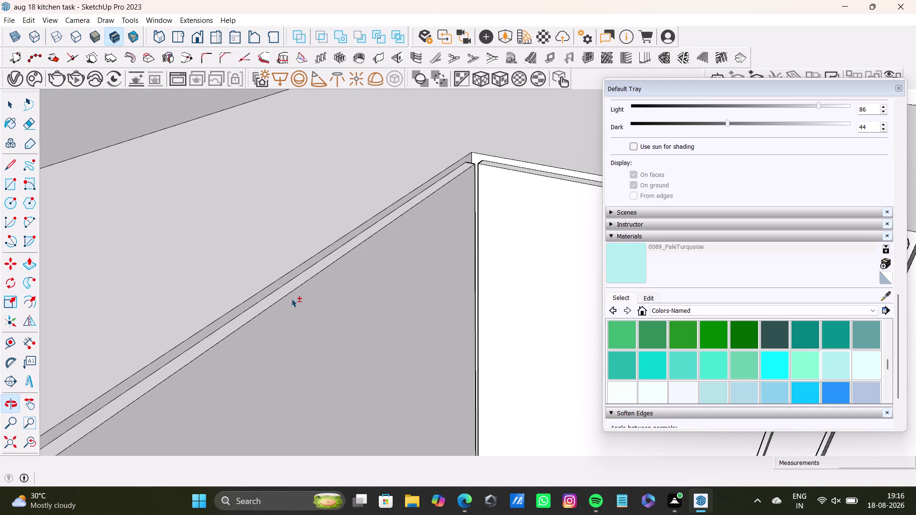
double_click(293, 285)
double_click(296, 299)
Add one more shutter top edge strip and zoom out to review the cabinet run.
scroll(down, 3)
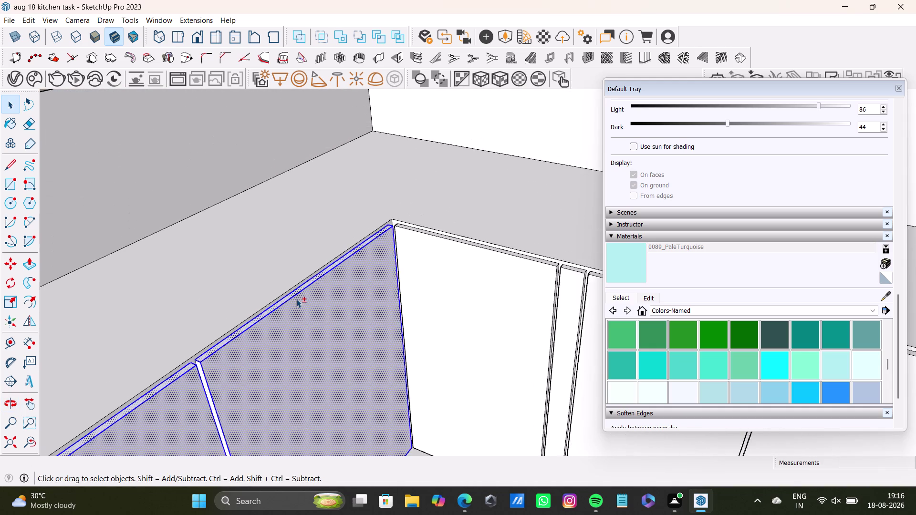
scroll(down, 3)
middle_drag(295, 309, 320, 228)
scroll(up, 3)
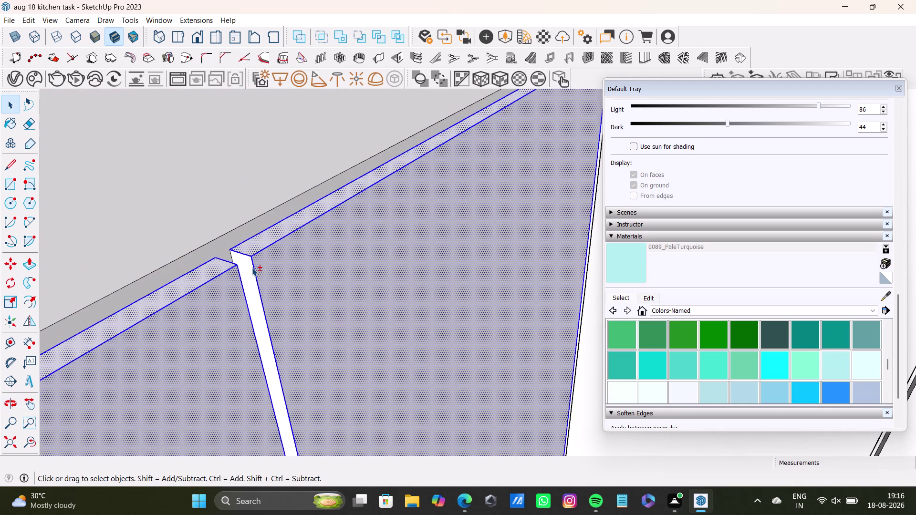
click(250, 267)
scroll(down, 3)
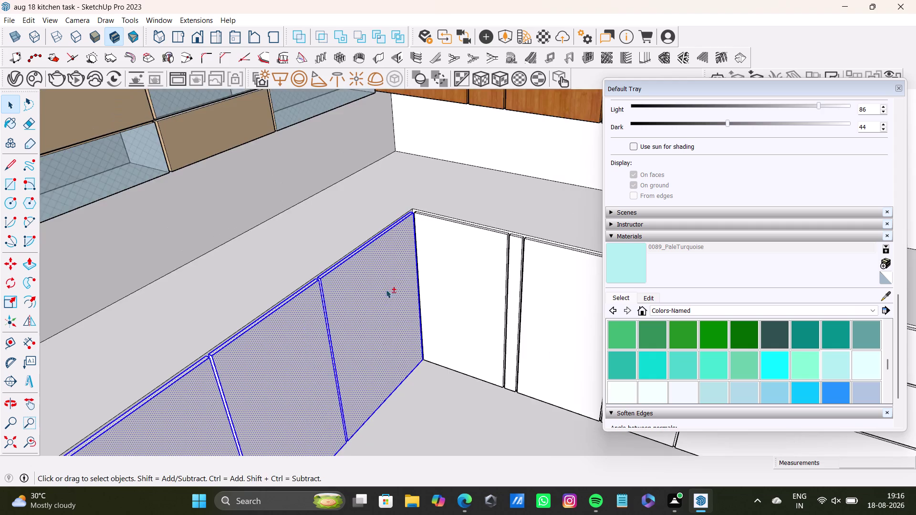
middle_drag(408, 281, 263, 350)
scroll(up, 3)
scroll(up, 3)
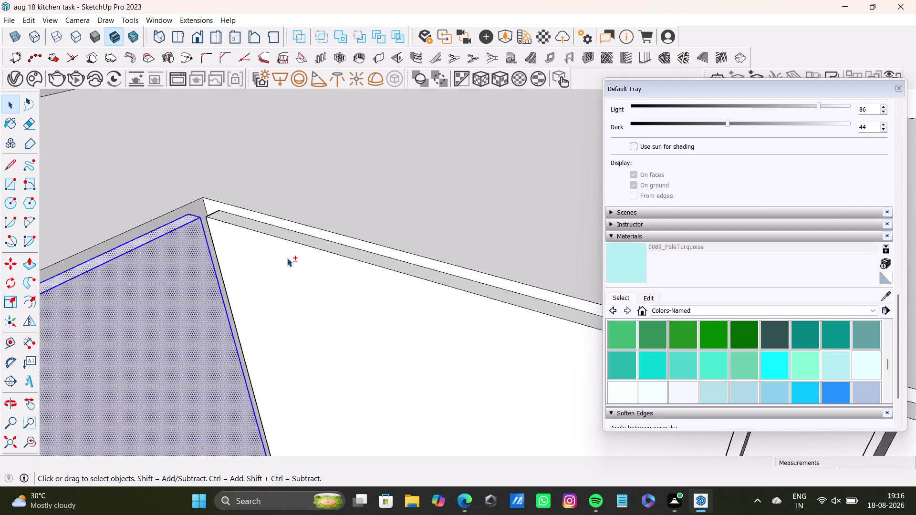
Add the next white shutter face, its top strip, thin top edge and corner strip to the selection.
scroll(up, 3)
double_click(303, 241)
scroll(down, 3)
scroll(up, 3)
scroll(down, 3)
scroll(up, 3)
click(313, 244)
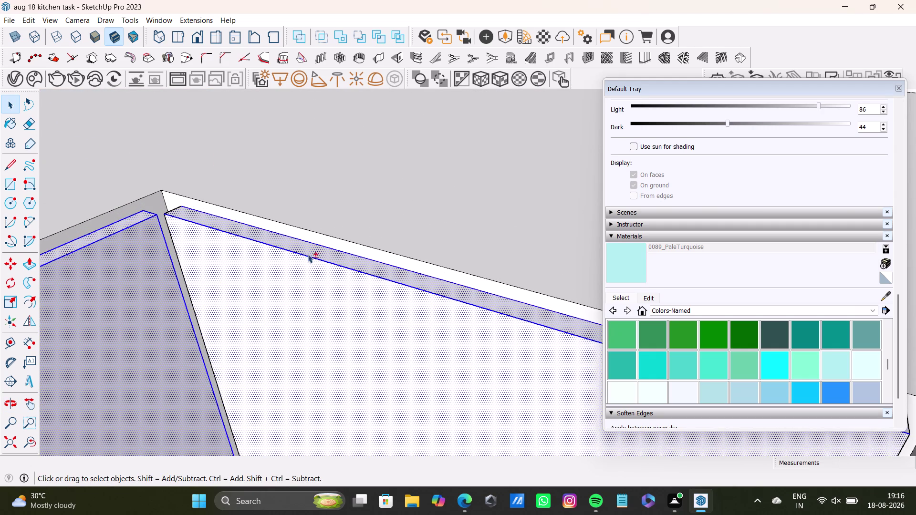
click(177, 255)
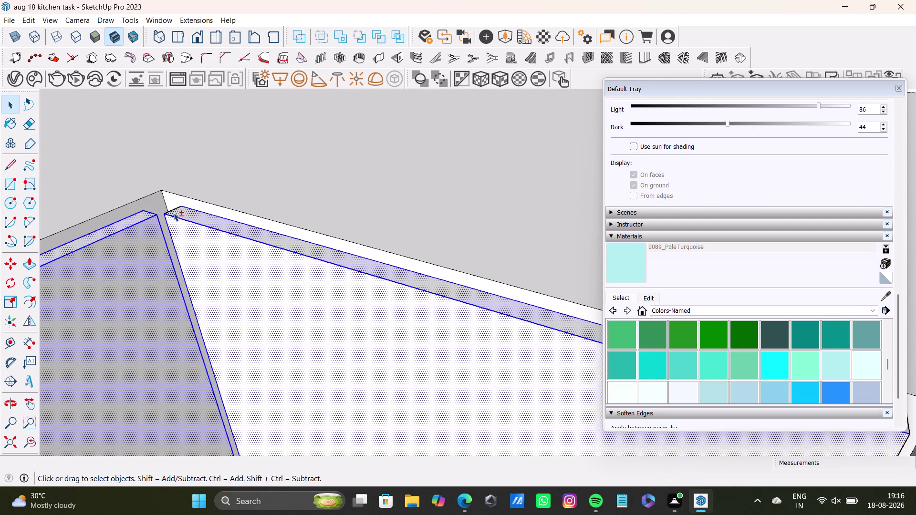
click(174, 209)
Further along the cabinet run, add the shutter side edges, gap face and next shutter edge.
scroll(down, 3)
middle_drag(315, 331, 321, 295)
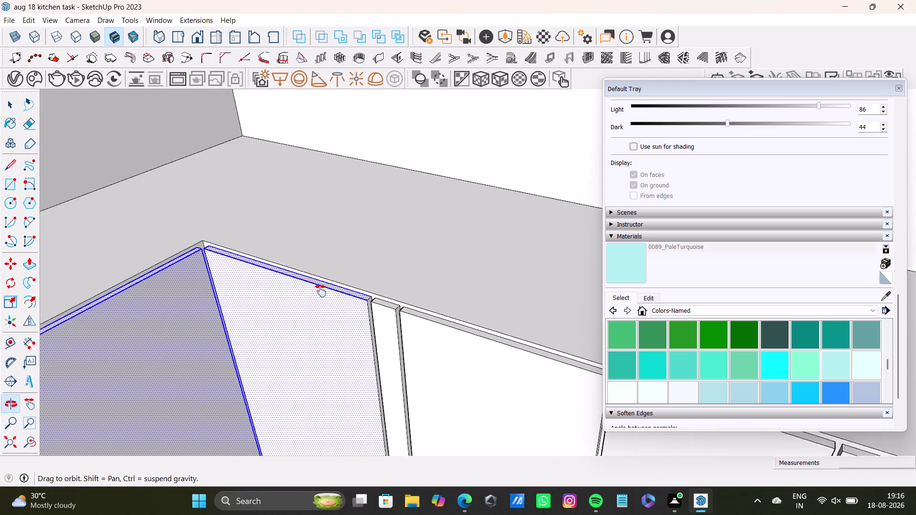
middle_drag(321, 295, 258, 280)
scroll(up, 3)
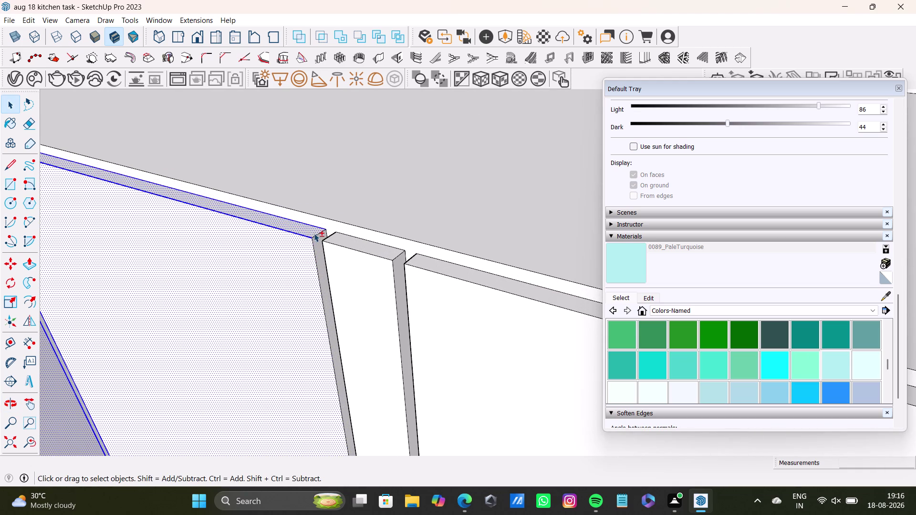
click(314, 233)
click(315, 237)
click(311, 232)
click(316, 247)
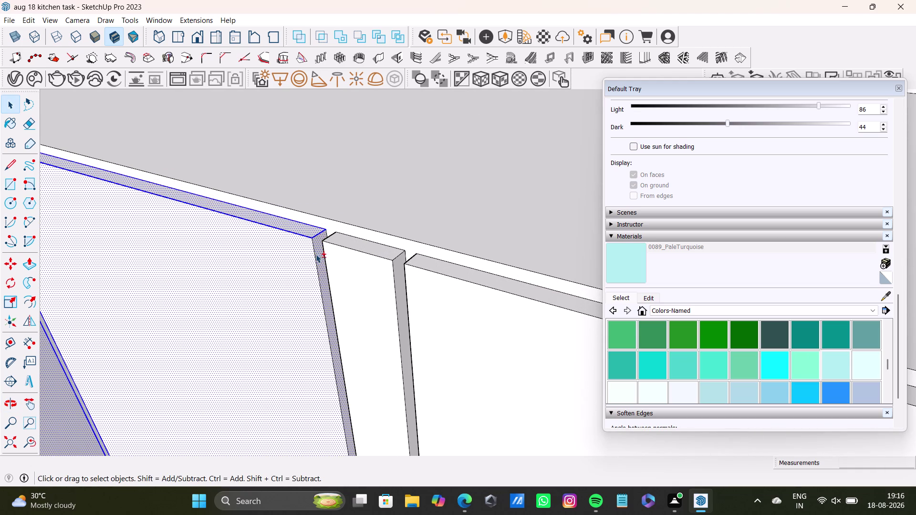
Select the connected shutters' faces, then re-add the narrow, wide and large shutter faces.
triple_click(315, 259)
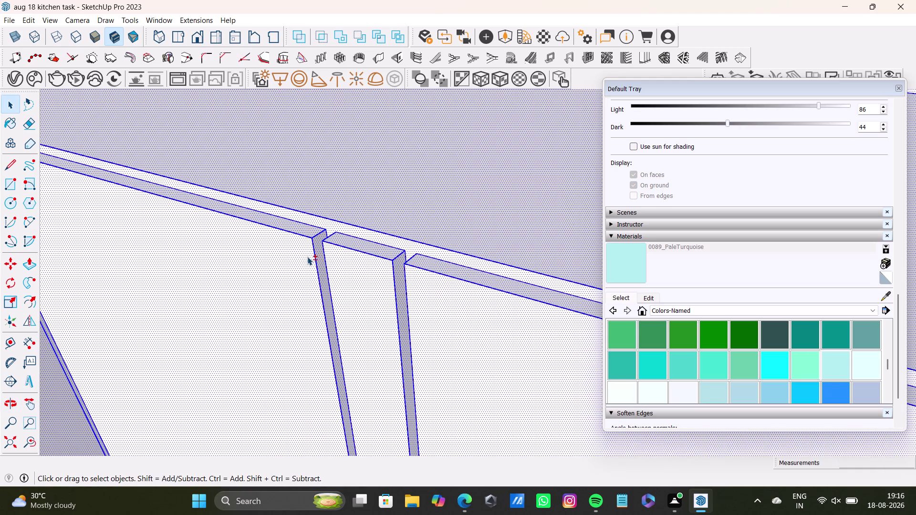
double_click(308, 257)
double_click(345, 207)
double_click(336, 224)
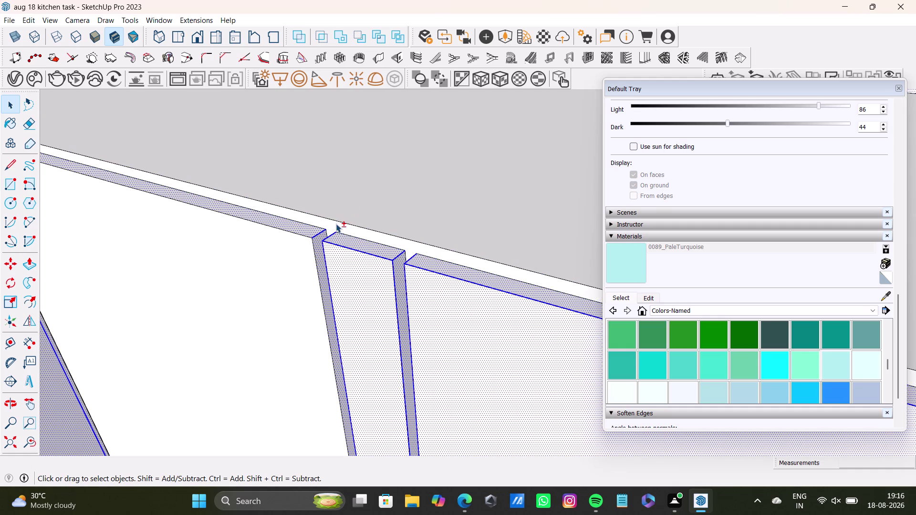
scroll(down, 3)
middle_drag(271, 279, 339, 267)
double_click(318, 273)
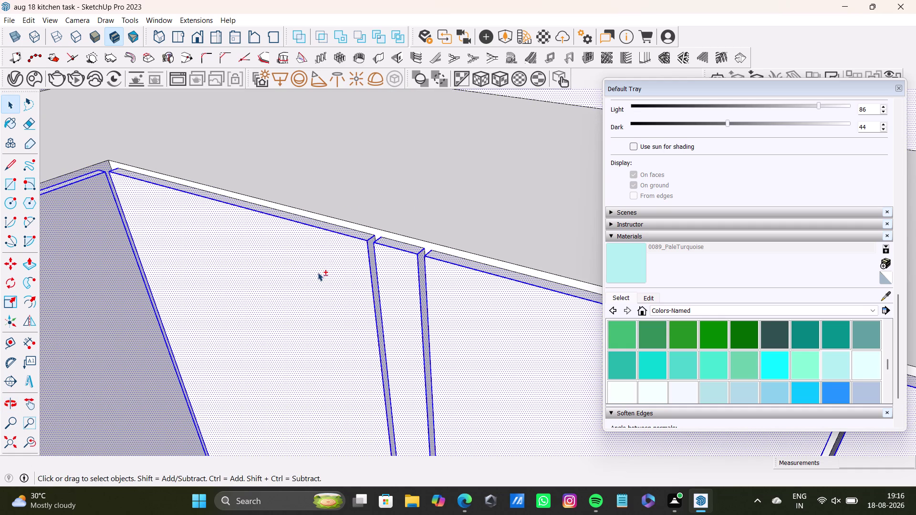
Add another shutter face plus the narrow shutter's top edge, adjoining top strips and corner top edge.
scroll(up, 3)
click(100, 166)
scroll(down, 3)
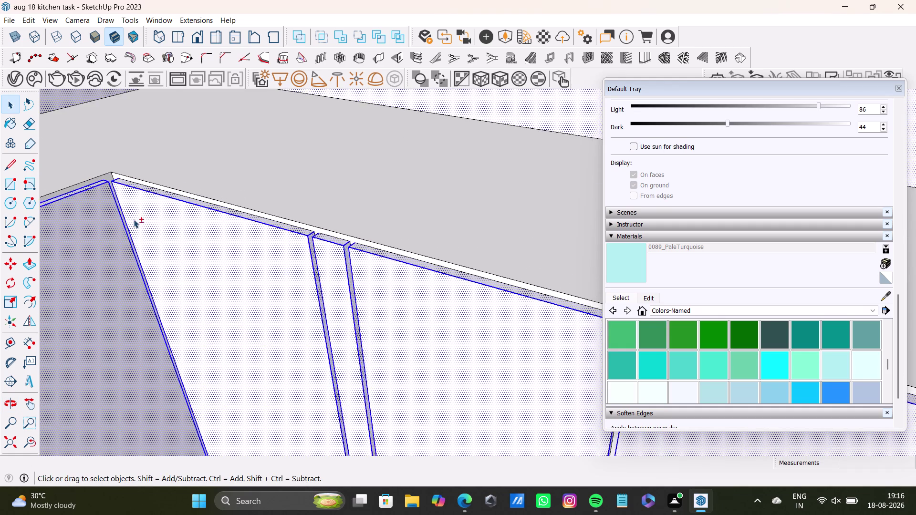
scroll(down, 3)
scroll(up, 3)
scroll(up, 3)
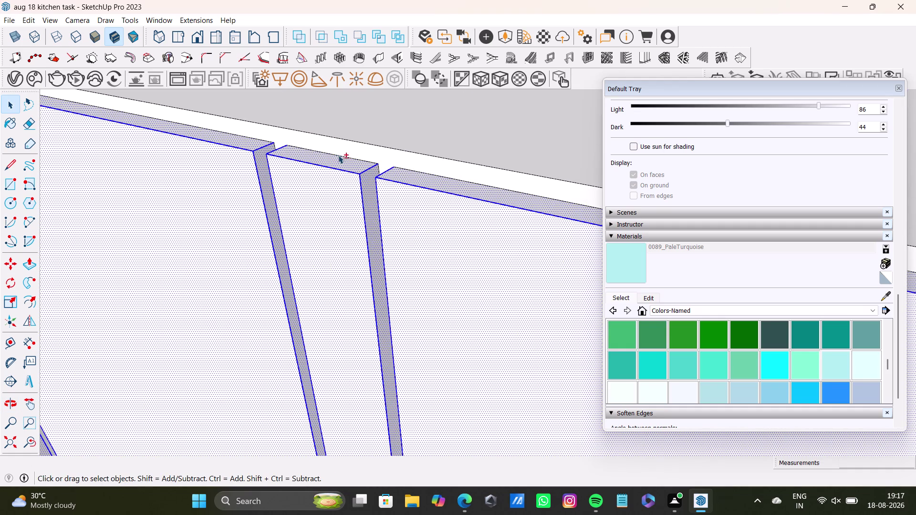
click(339, 157)
click(378, 171)
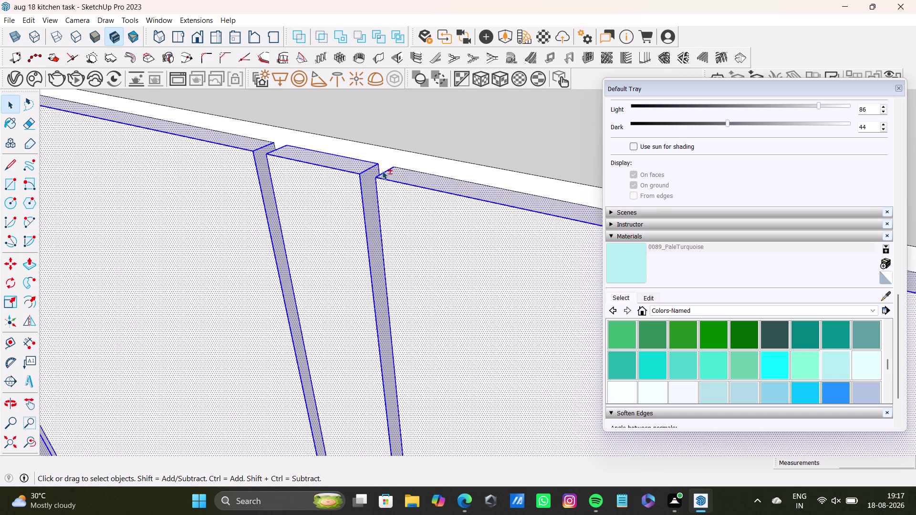
click(407, 171)
click(263, 140)
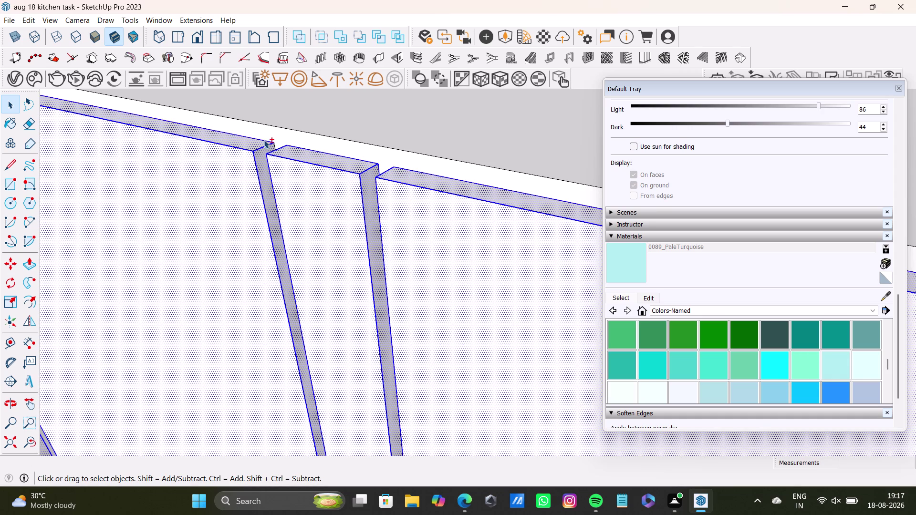
Close in on the shutter joints and add the side edges and corner strip between shutters.
scroll(down, 3)
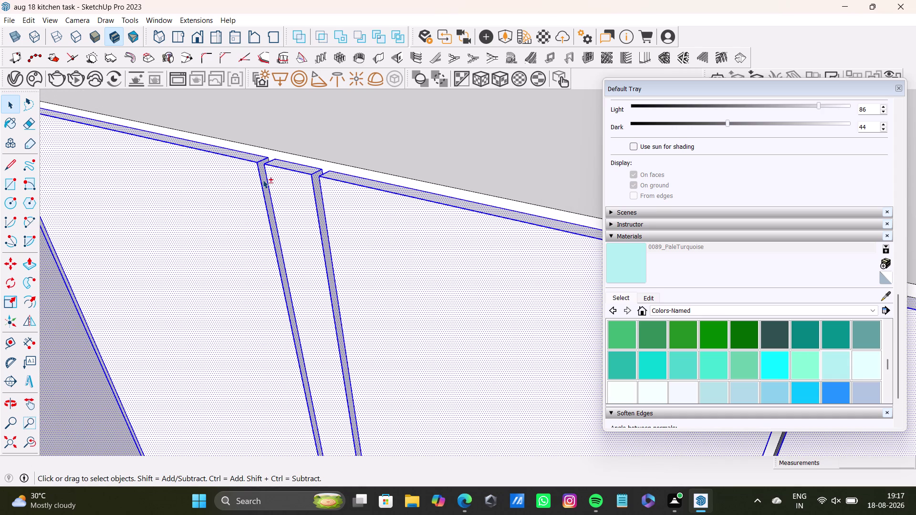
scroll(up, 3)
middle_drag(262, 174, 302, 304)
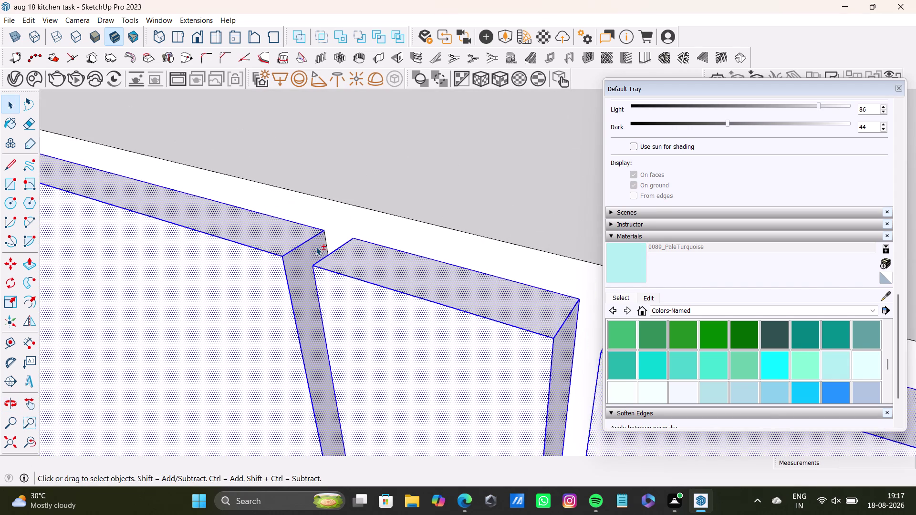
scroll(up, 3)
click(332, 241)
click(348, 224)
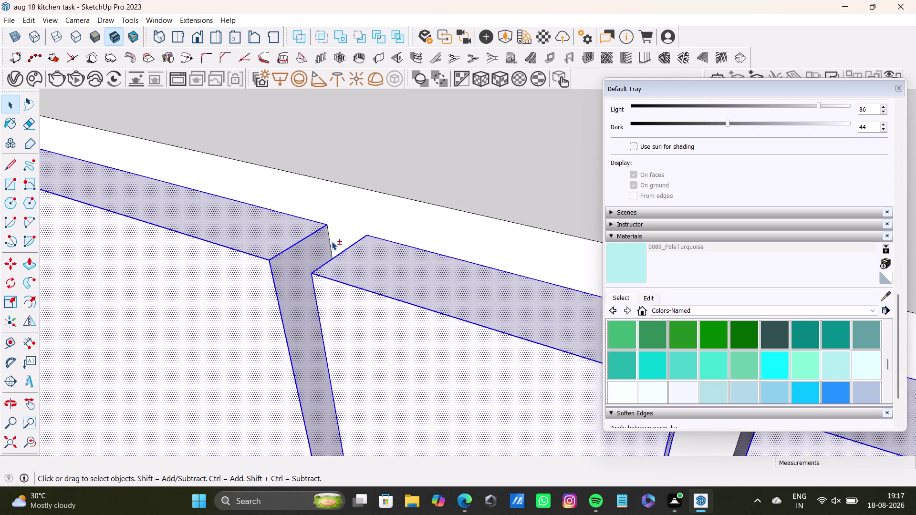
click(332, 242)
Orbit and pan back out over the drawer fronts and the full cabinet wall.
scroll(down, 3)
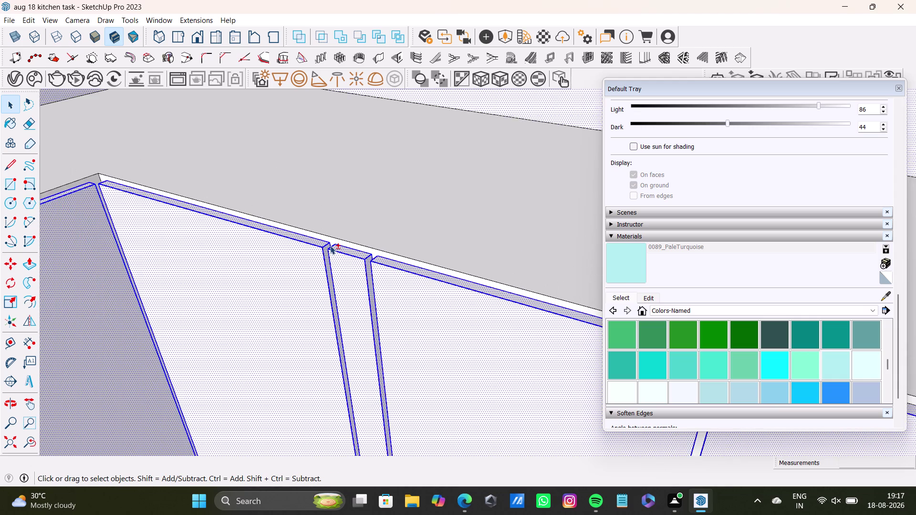
scroll(down, 3)
middle_drag(408, 320, 253, 229)
scroll(up, 3)
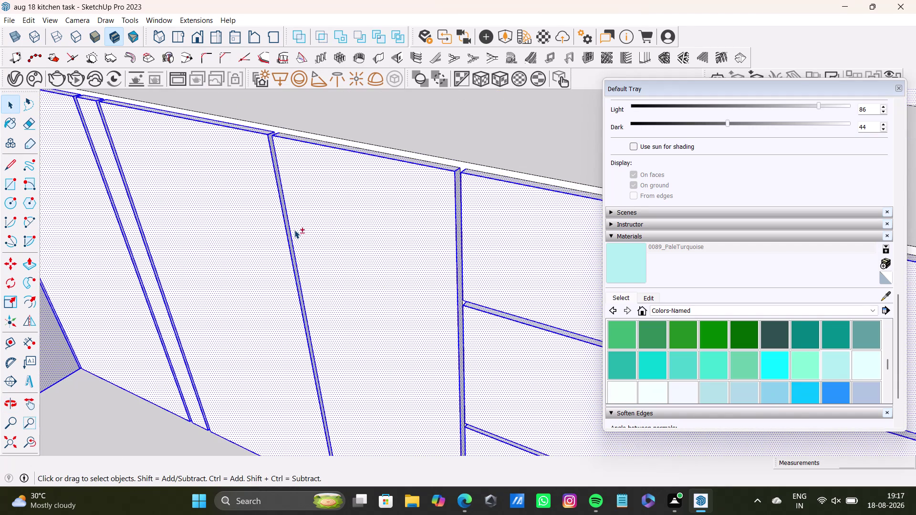
middle_drag(397, 215, 206, 146)
scroll(down, 3)
scroll(up, 3)
scroll(down, 3)
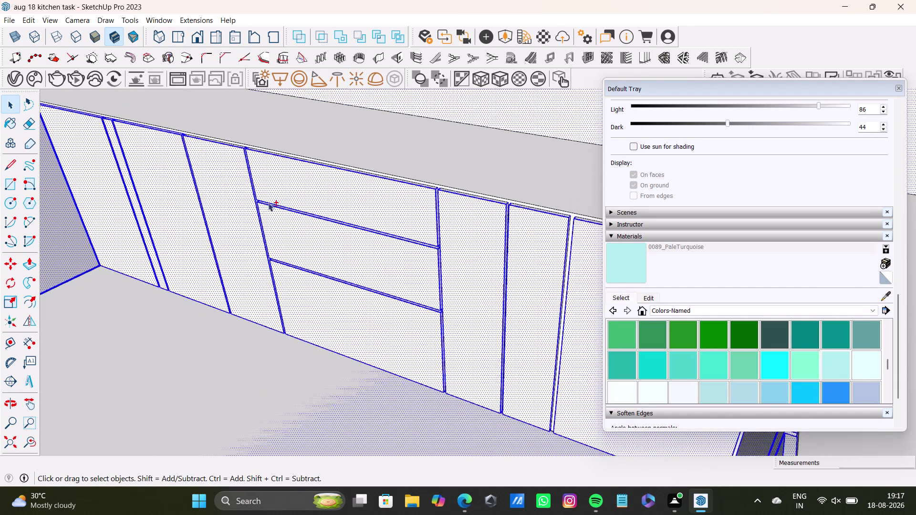
scroll(down, 3)
middle_drag(194, 209, 379, 311)
middle_drag(373, 331, 365, 352)
Undo the accidental Ctrl+X and clear the previous selection with the Select tool.
scroll(down, 3)
key(ctrl+x)
click(455, 207)
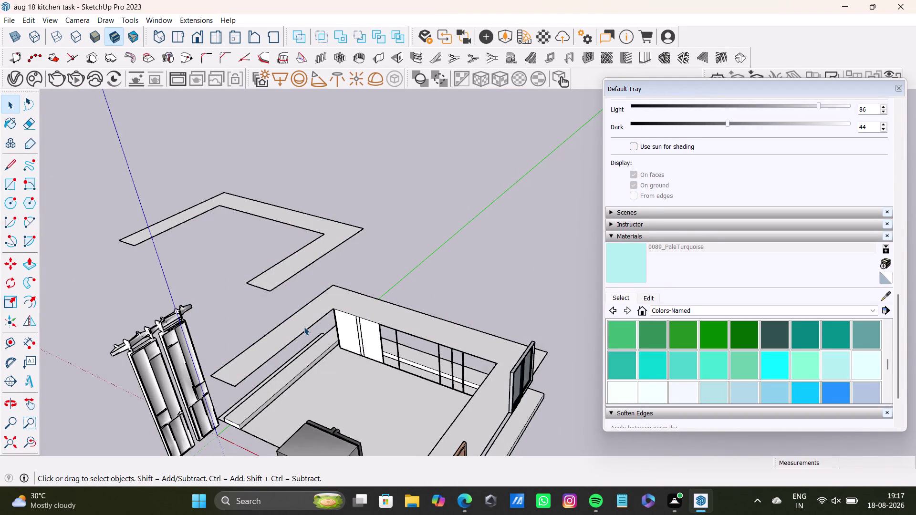
key(ctrl+z)
key(space)
click(428, 194)
At the base cabinets beside the tall units, select the first shutter face and its top edge.
scroll(up, 3)
middle_drag(262, 363, 254, 223)
middle_drag(289, 293, 135, 374)
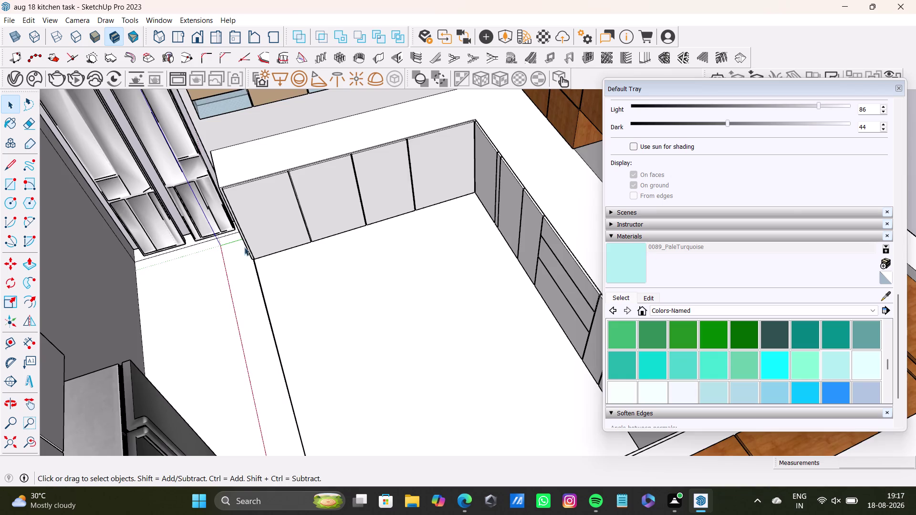
scroll(up, 3)
middle_drag(244, 246, 246, 352)
double_click(255, 312)
scroll(up, 3)
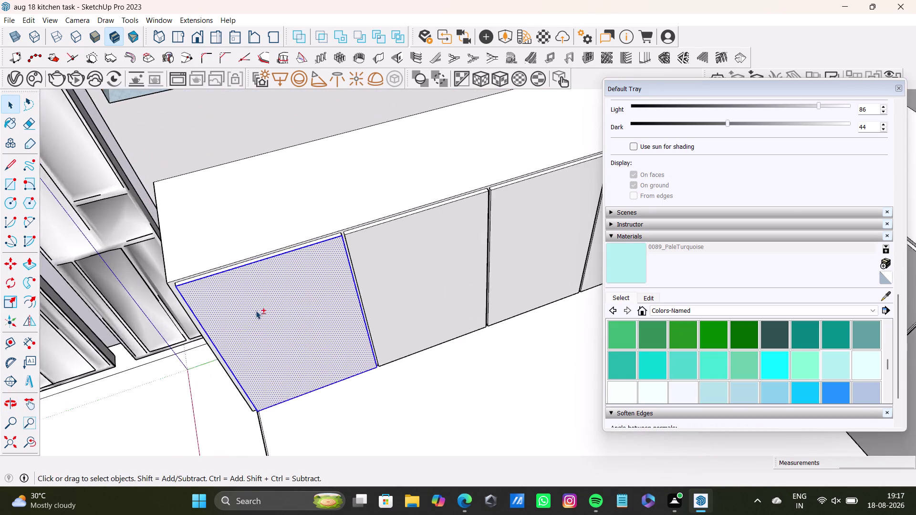
scroll(up, 3)
double_click(168, 255)
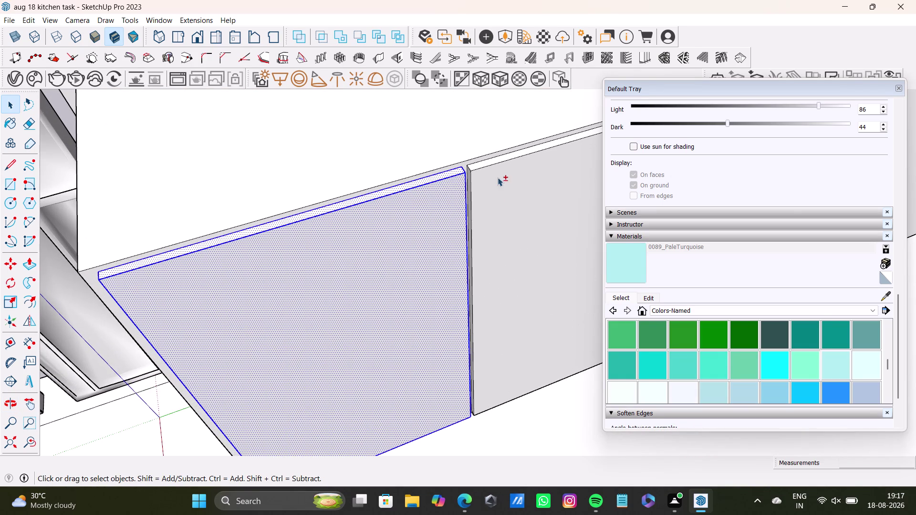
Add the next shutter face with its edges, then the following grey shutter face and top edge.
double_click(495, 159)
double_click(469, 177)
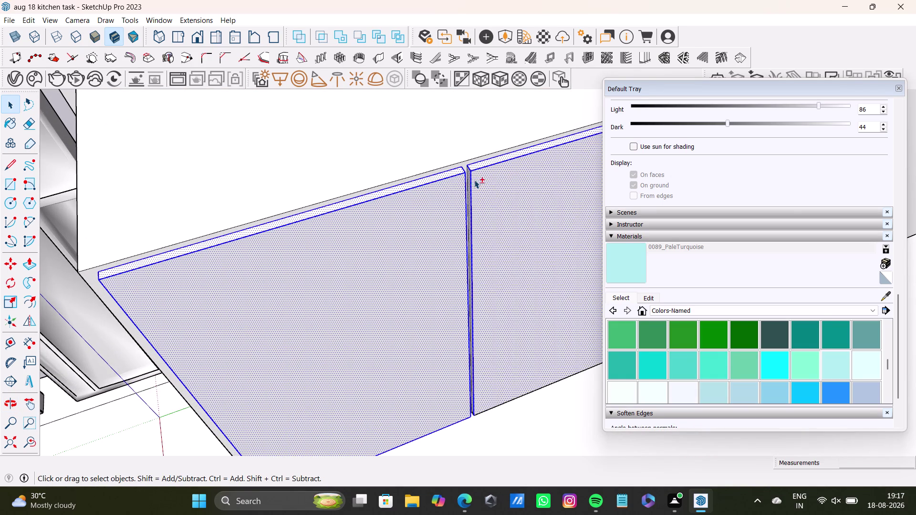
scroll(down, 3)
middle_drag(493, 222, 176, 299)
scroll(up, 3)
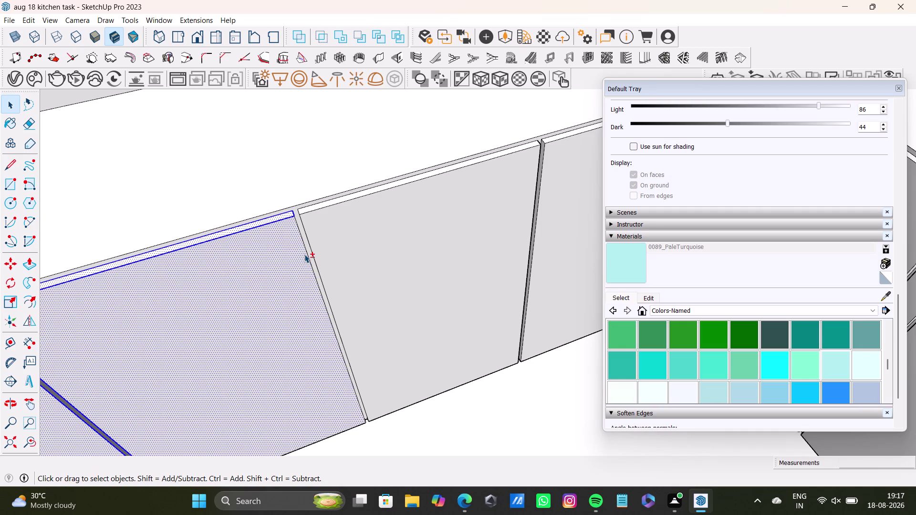
scroll(up, 3)
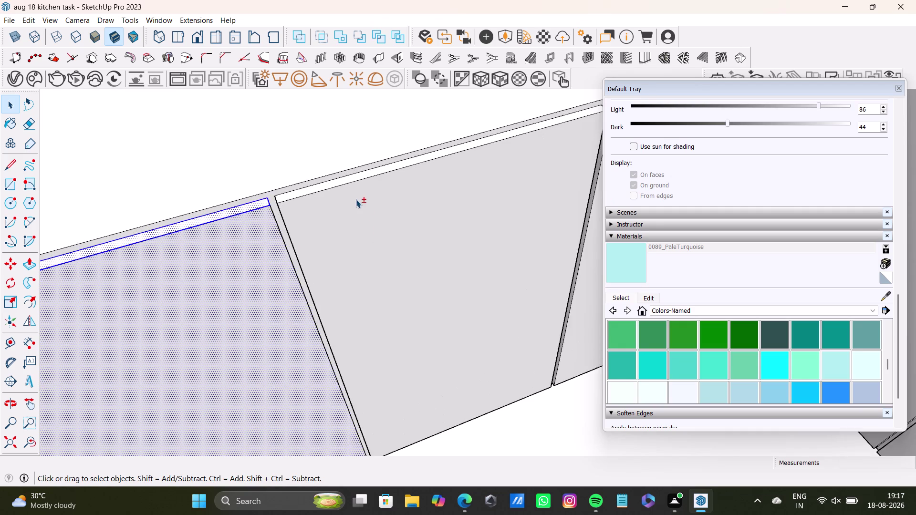
scroll(up, 3)
double_click(340, 178)
double_click(345, 193)
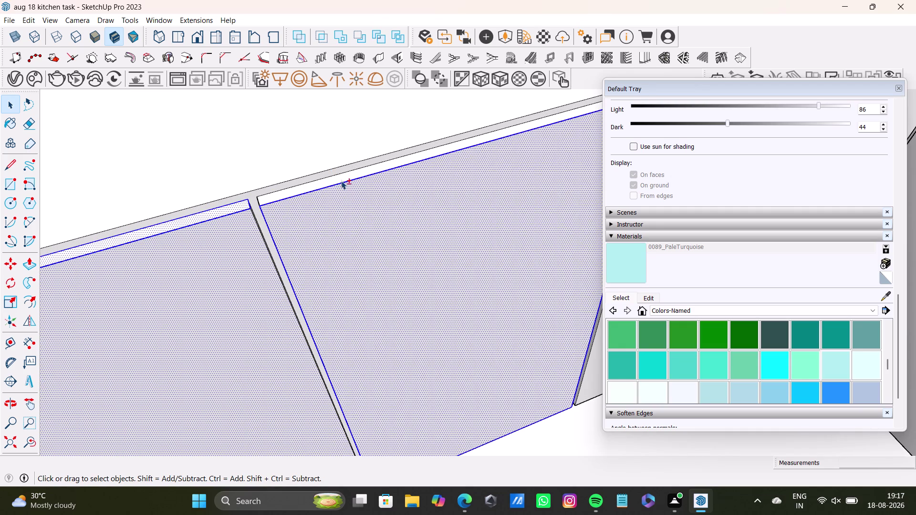
Add the following shutter, the gap face between shutters, and another shutter face with edges.
double_click(342, 179)
scroll(up, 3)
scroll(up, 3)
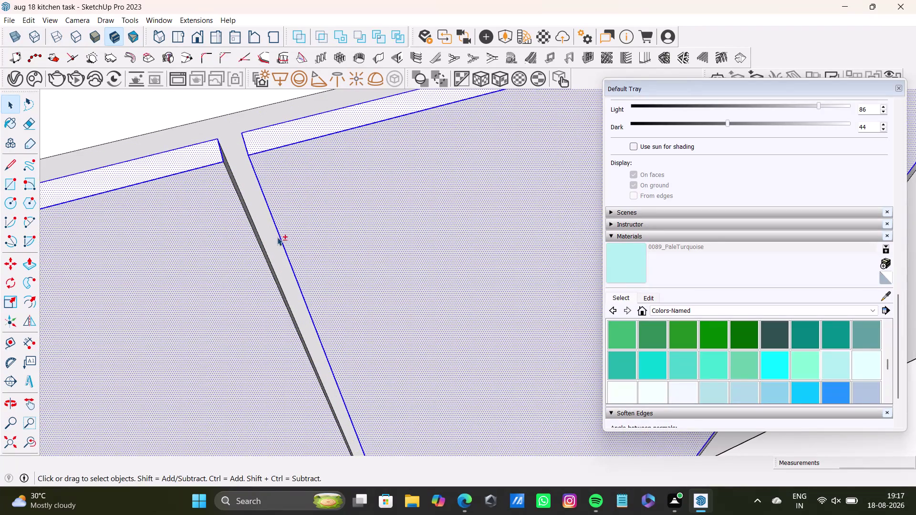
middle_drag(286, 246, 444, 201)
double_click(197, 267)
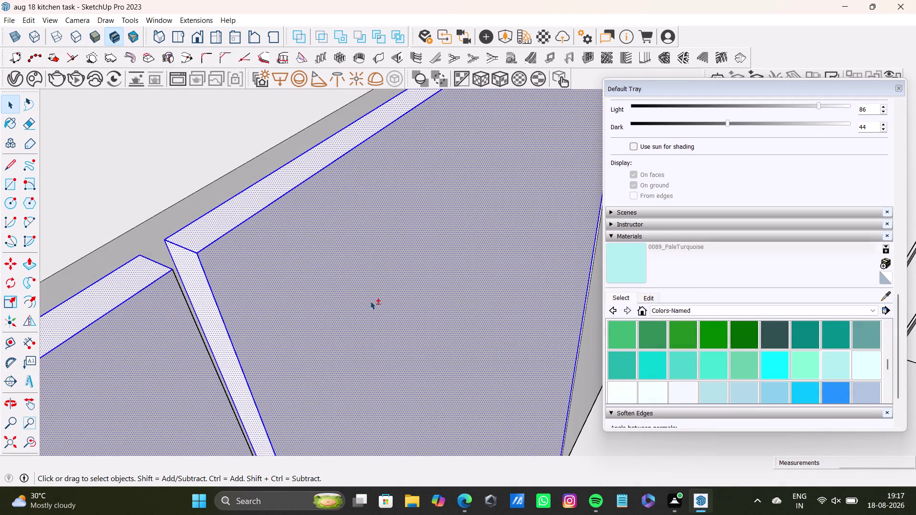
middle_drag(405, 293, 144, 312)
scroll(up, 3)
click(359, 141)
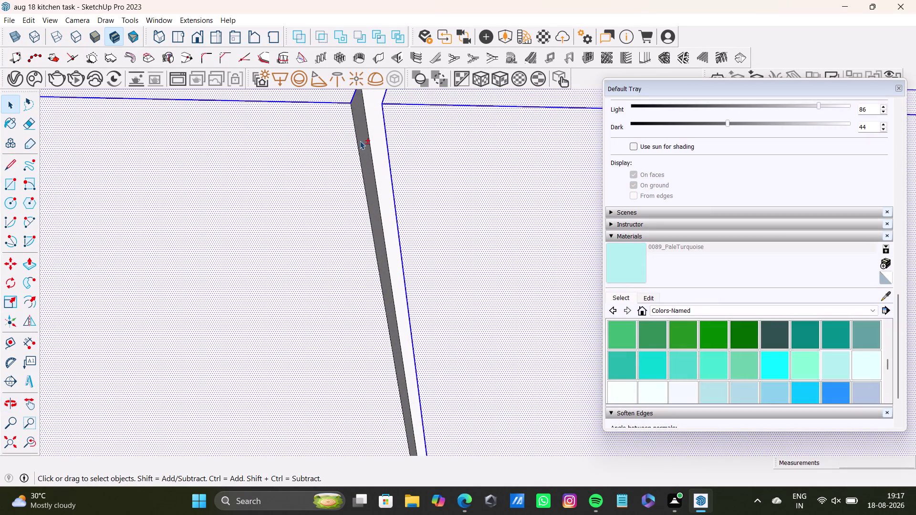
double_click(364, 142)
Moving along the row, add two more shutter faces and the neighbouring shutter face.
scroll(down, 3)
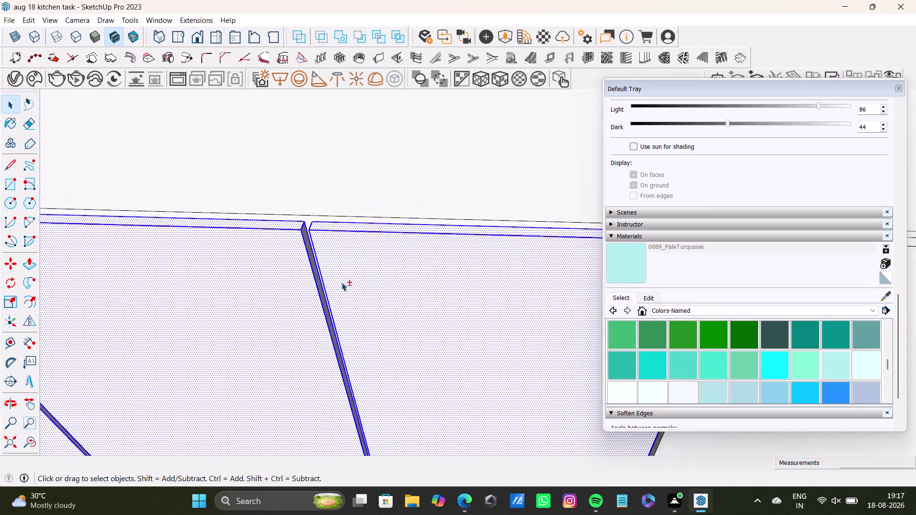
scroll(down, 3)
middle_drag(539, 290, 302, 317)
scroll(up, 3)
double_click(366, 309)
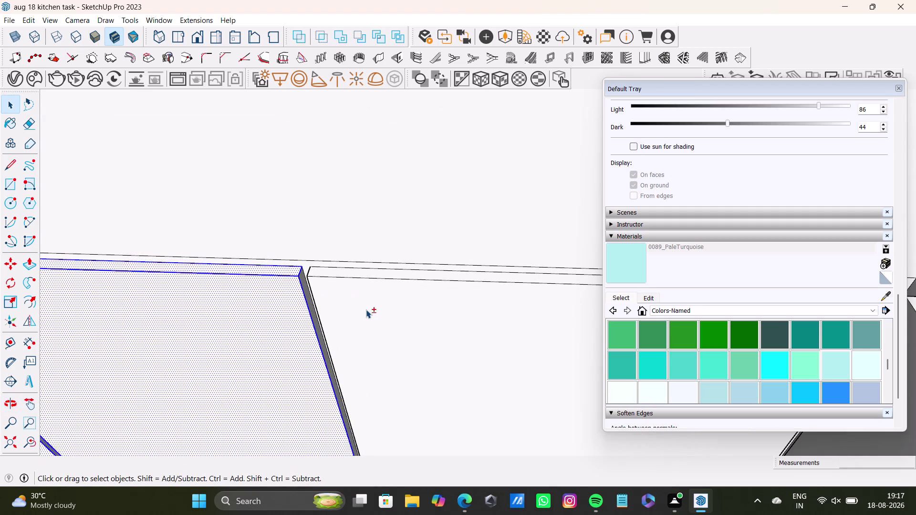
double_click(376, 271)
middle_drag(310, 311, 242, 353)
scroll(up, 3)
double_click(346, 203)
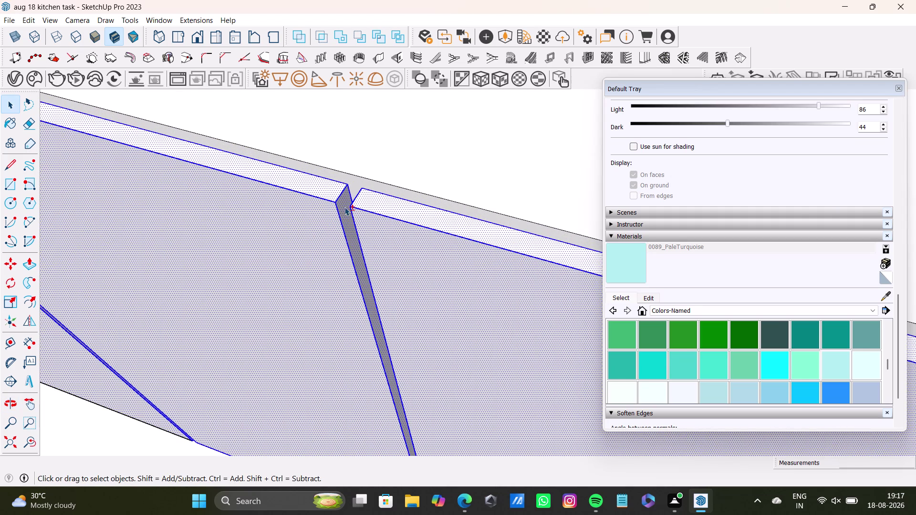
Orbit around the shutter joint and select the shutter face beside it.
scroll(down, 3)
middle_drag(337, 328, 626, 308)
middle_drag(626, 309, 285, 351)
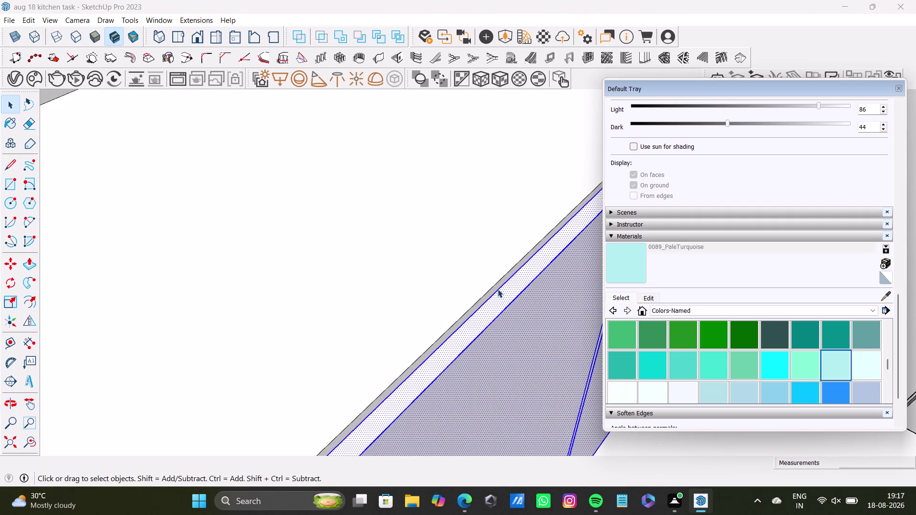
middle_drag(513, 264, 184, 363)
scroll(up, 3)
click(365, 265)
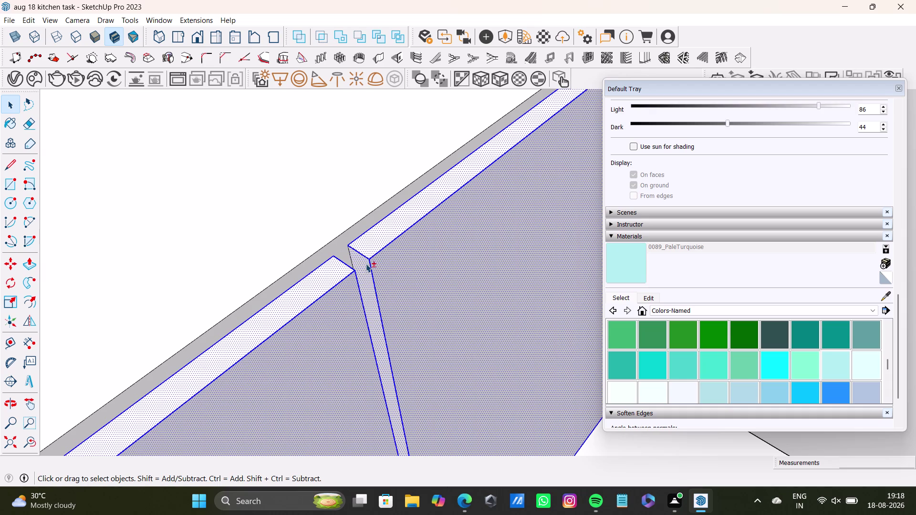
Bring the wider run into view and select the next plain grey shutter face with its edges.
scroll(down, 3)
middle_drag(541, 195, 252, 292)
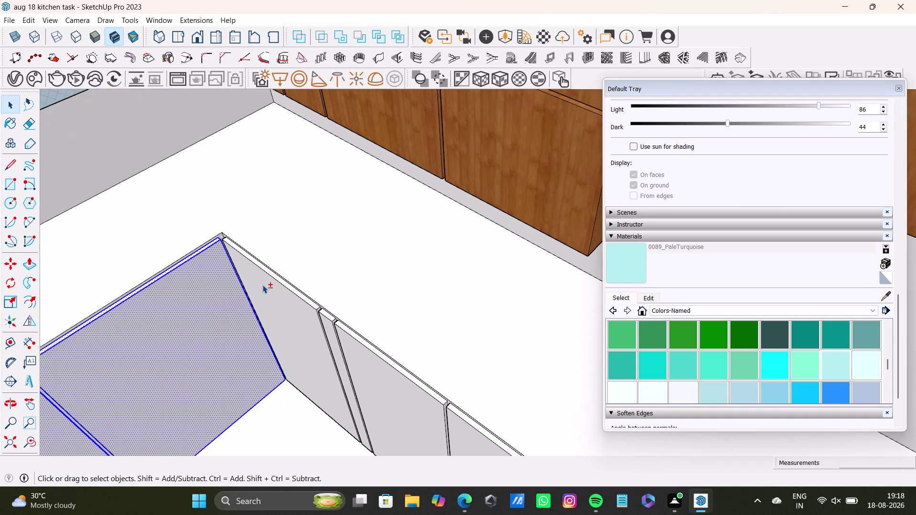
scroll(up, 3)
middle_drag(266, 298, 341, 214)
click(363, 212)
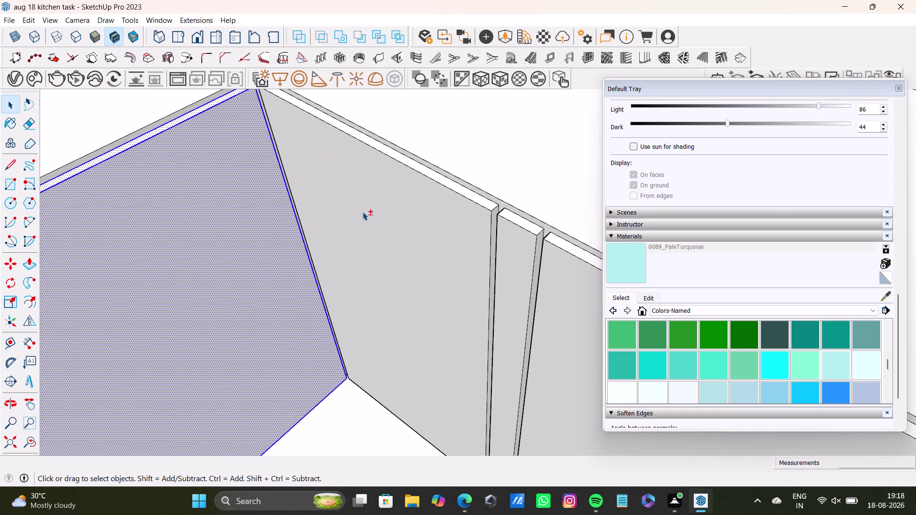
click(363, 212)
double_click(362, 212)
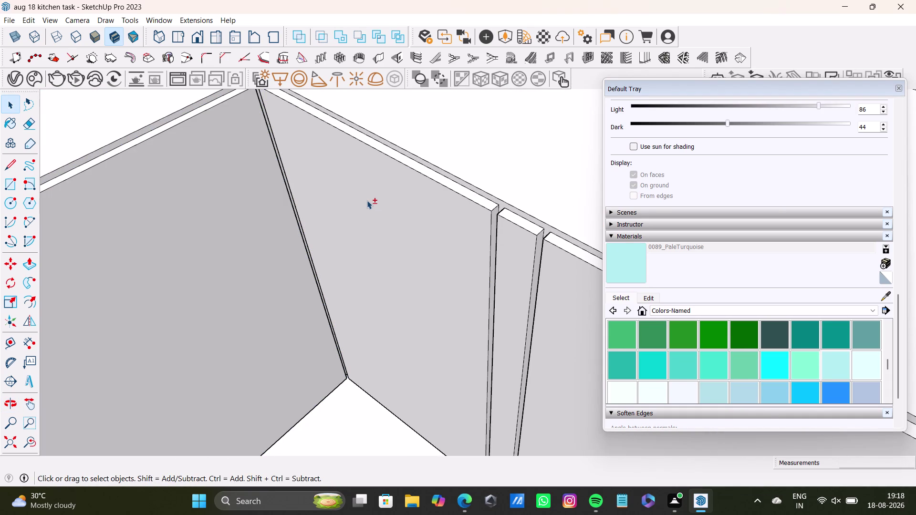
scroll(down, 3)
scroll(up, 3)
scroll(down, 3)
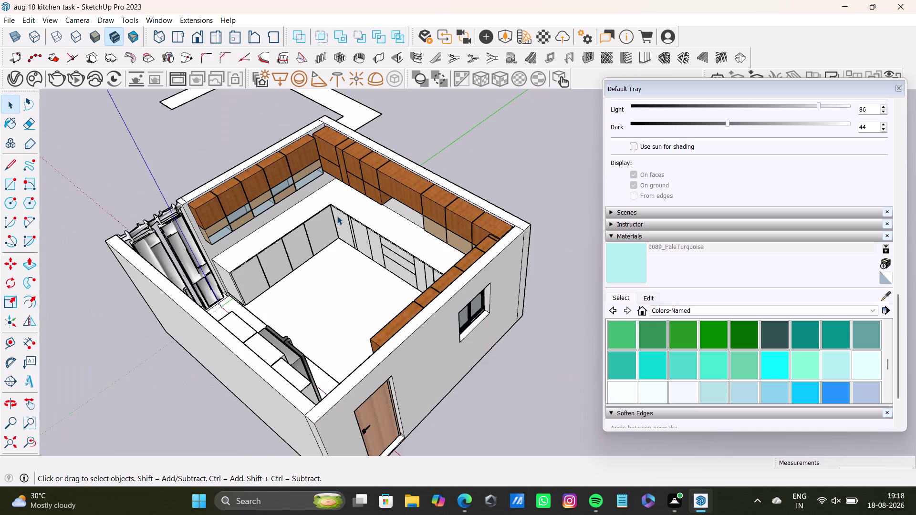
Ctrl-select the first two shutter faces on this base cabinet run.
scroll(up, 3)
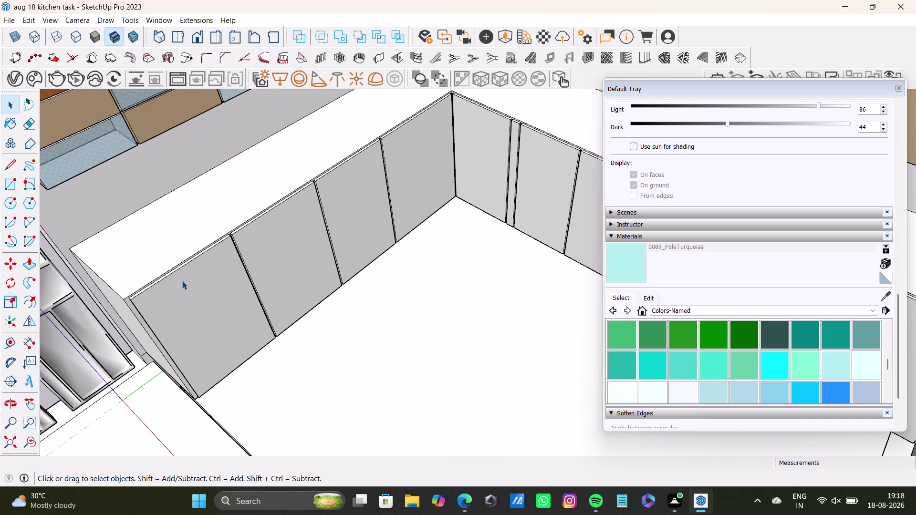
double_click(182, 281)
scroll(up, 3)
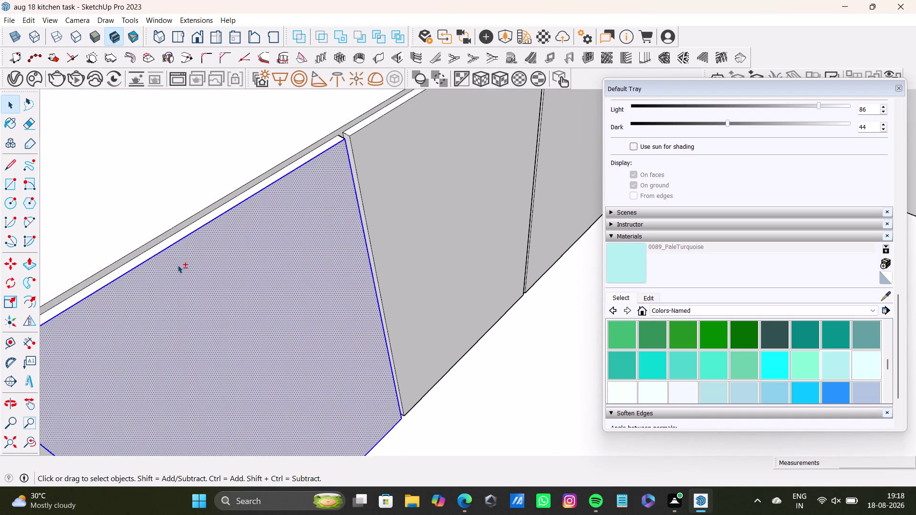
double_click(173, 238)
Add the next shutters' faces, edges and top strip along the row.
middle_drag(383, 152, 310, 254)
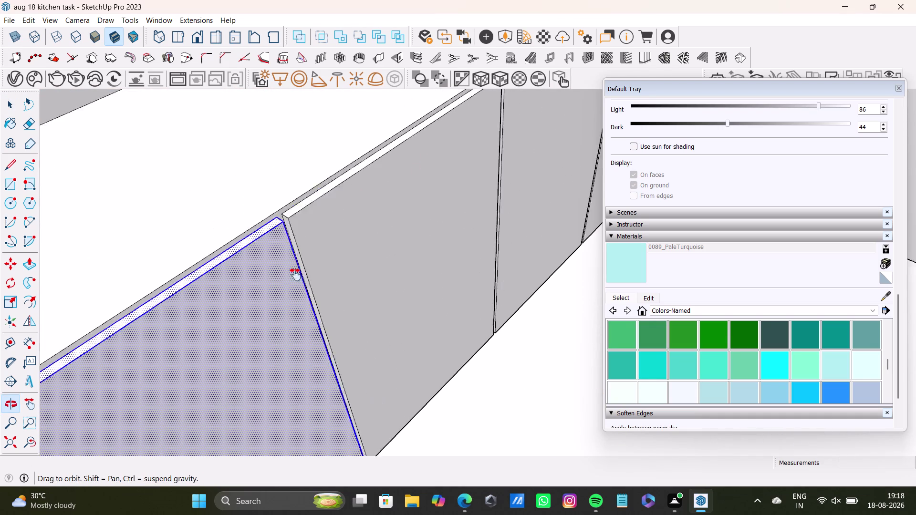
middle_drag(310, 254, 292, 280)
double_click(287, 244)
double_click(283, 261)
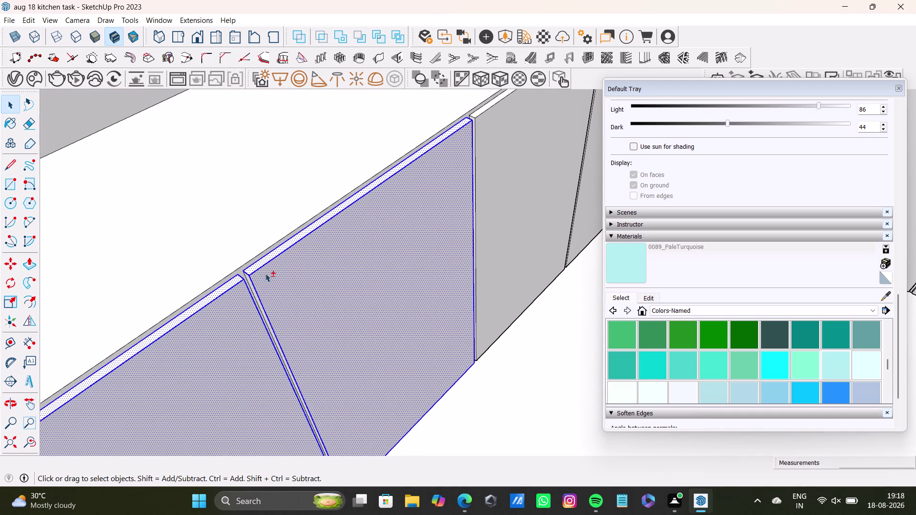
scroll(up, 3)
click(251, 274)
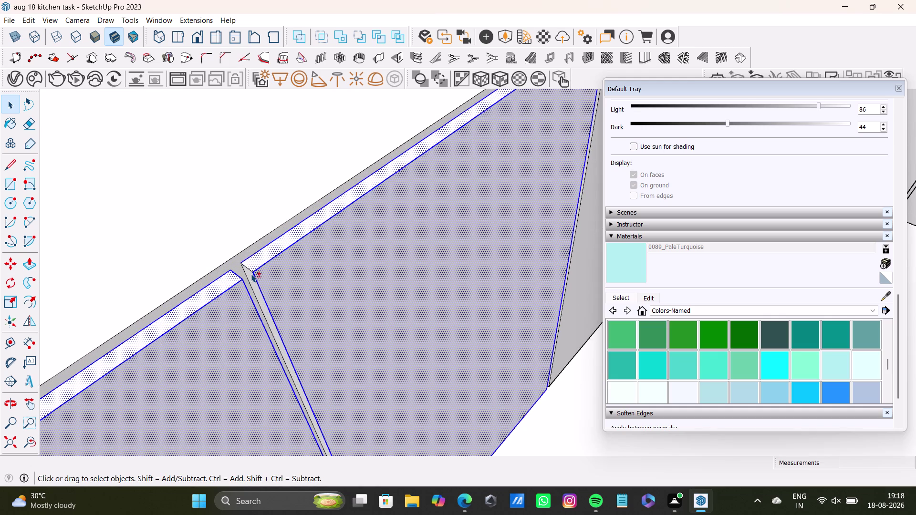
click(251, 274)
click(252, 279)
scroll(down, 3)
Add the following shutter faces further along the cabinet fronts.
middle_drag(474, 201, 358, 285)
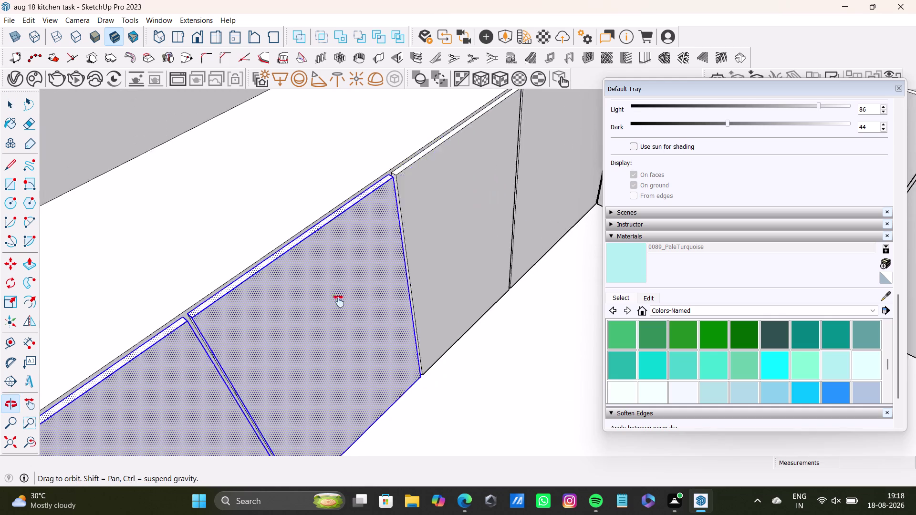
middle_drag(358, 284, 284, 336)
scroll(up, 3)
click(312, 240)
click(323, 254)
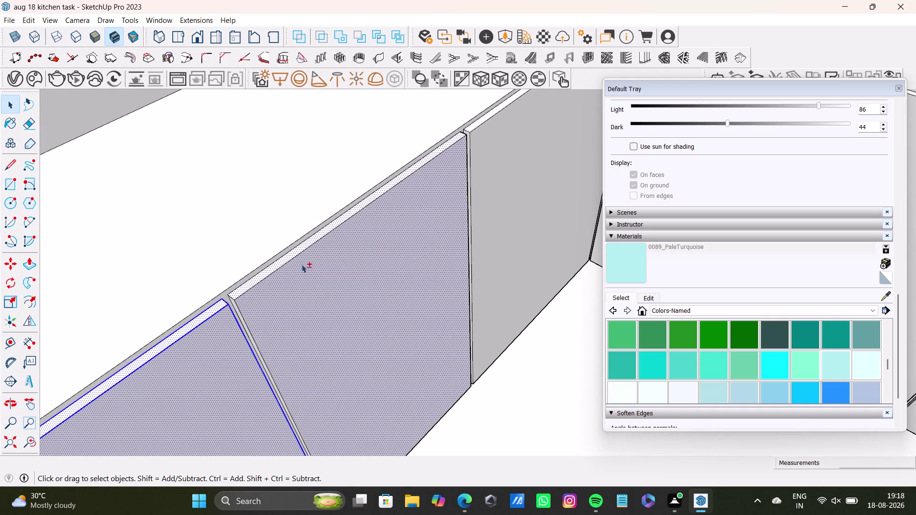
scroll(up, 3)
click(240, 298)
Add the grey shutter faces with their edges, top strips and narrow sides.
double_click(254, 277)
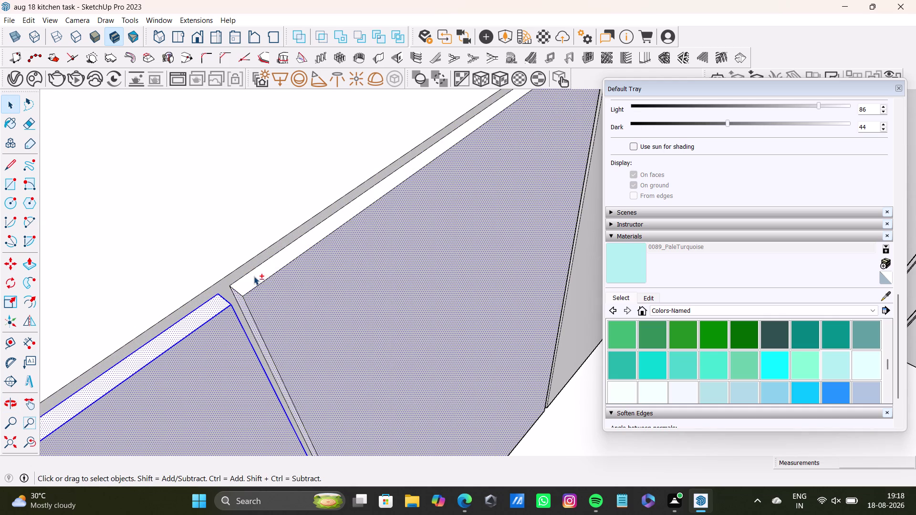
double_click(260, 276)
double_click(262, 305)
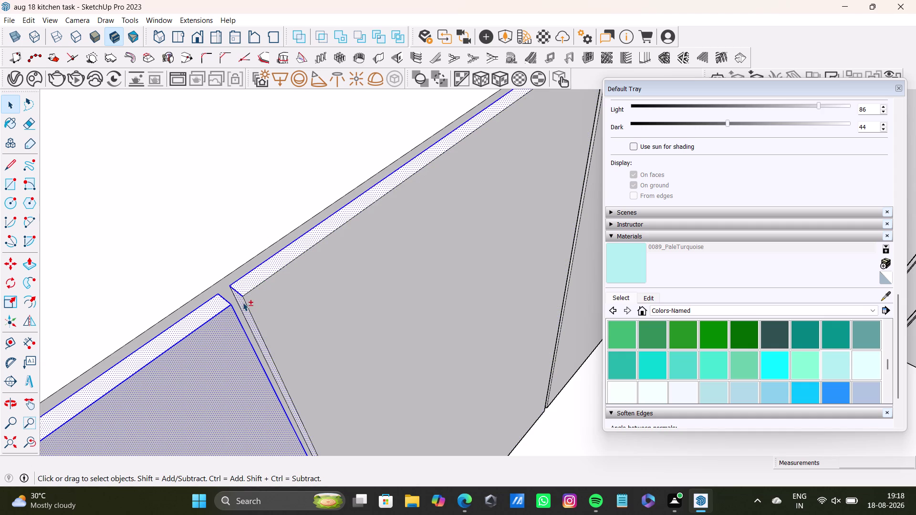
double_click(243, 303)
double_click(262, 299)
double_click(242, 298)
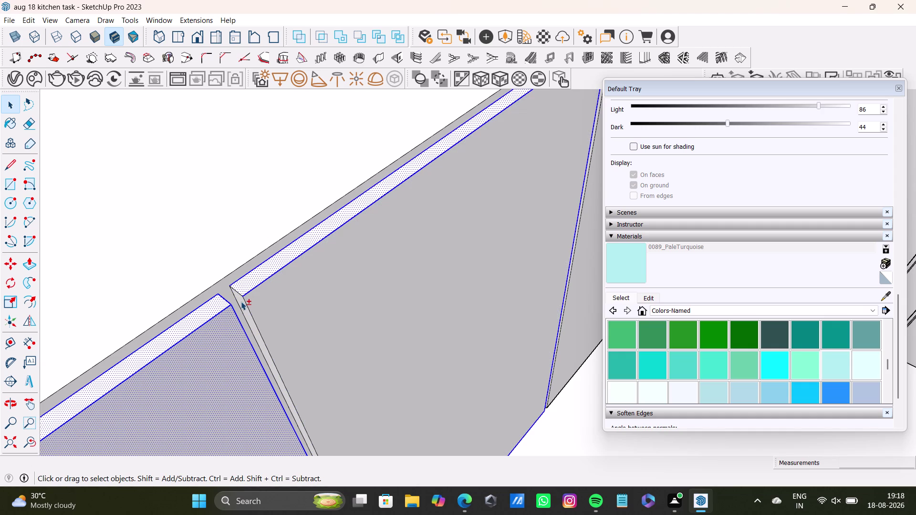
double_click(241, 301)
double_click(307, 295)
Add the large grey shutter face and its top strip from the further cabinets.
scroll(down, 3)
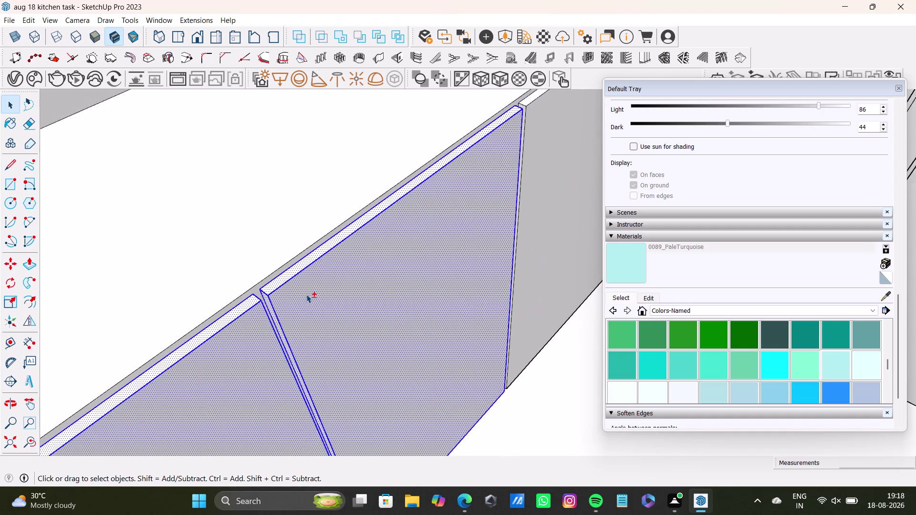
scroll(down, 3)
scroll(up, 3)
middle_drag(517, 156, 392, 301)
scroll(up, 3)
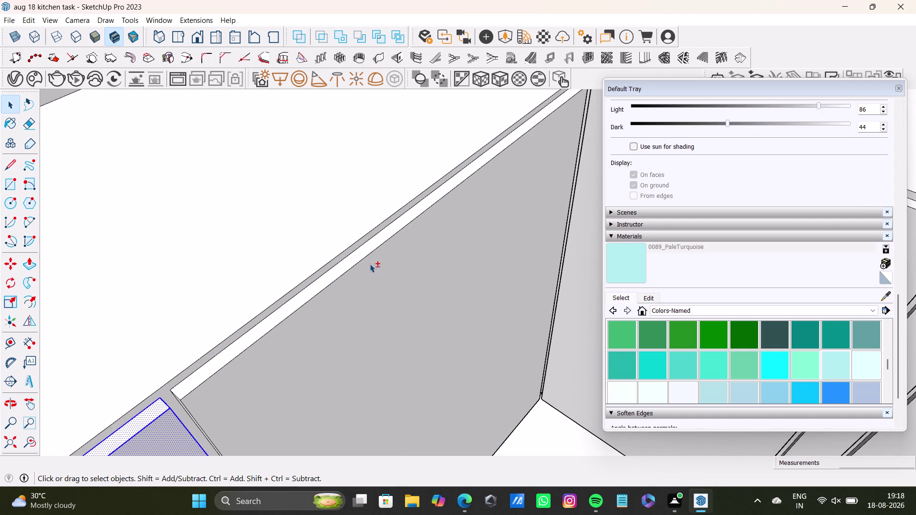
click(370, 251)
click(378, 267)
double_click(379, 267)
double_click(378, 267)
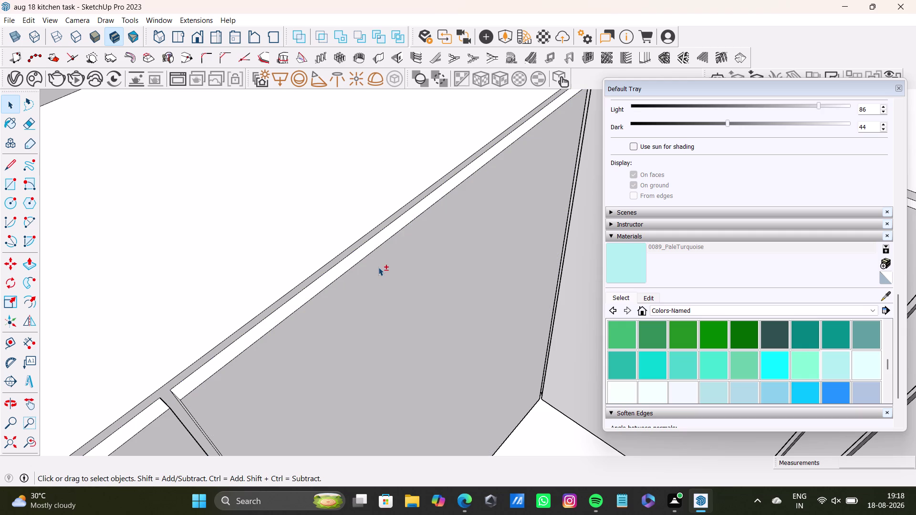
click(375, 244)
click(375, 244)
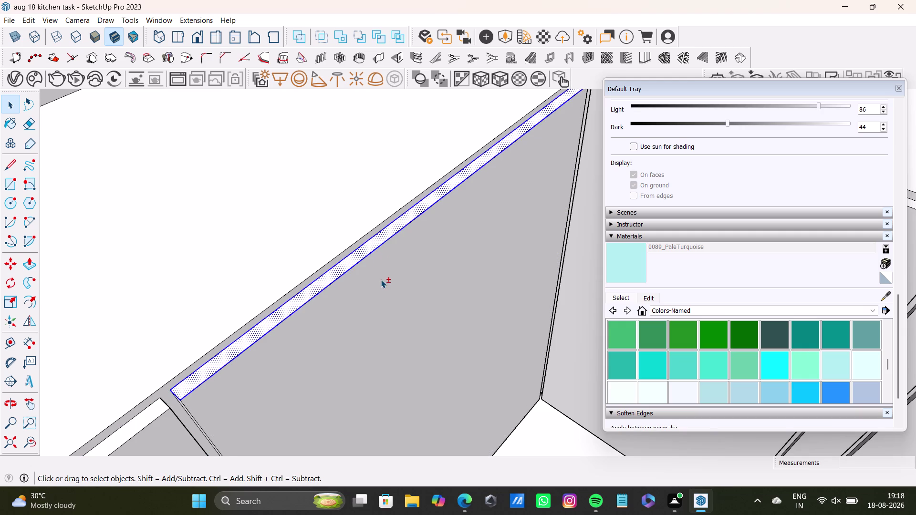
double_click(381, 280)
scroll(down, 3)
Add the corner shutter face and its neighbouring shutter faces.
middle_drag(362, 323, 403, 226)
scroll(up, 3)
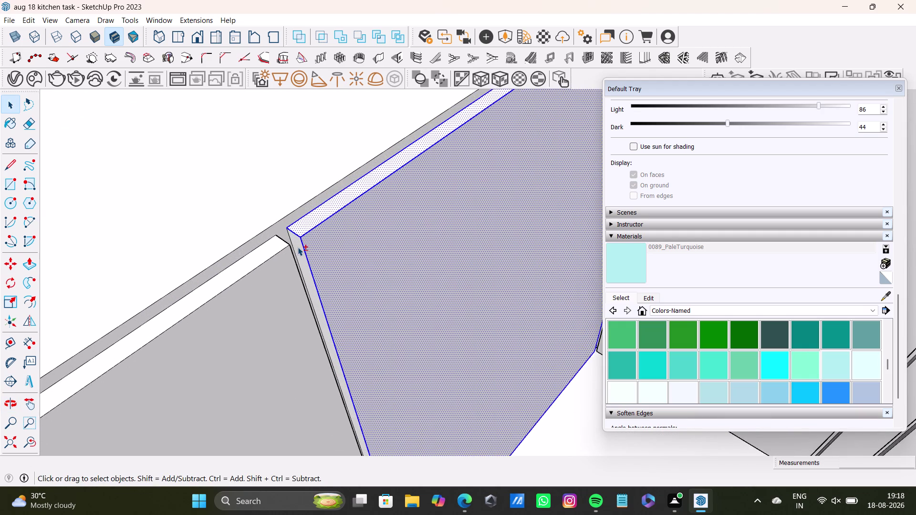
scroll(up, 3)
double_click(298, 243)
scroll(down, 3)
scroll(up, 3)
scroll(down, 3)
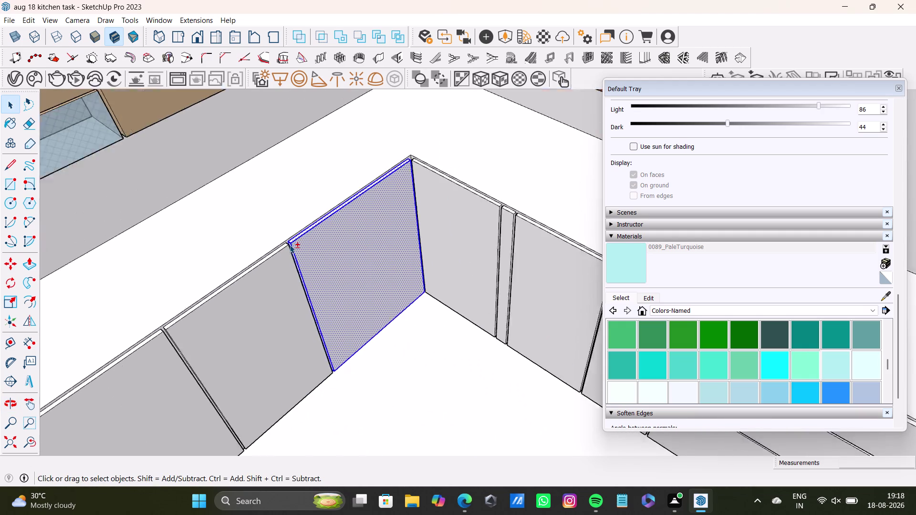
scroll(down, 3)
double_click(261, 285)
scroll(up, 3)
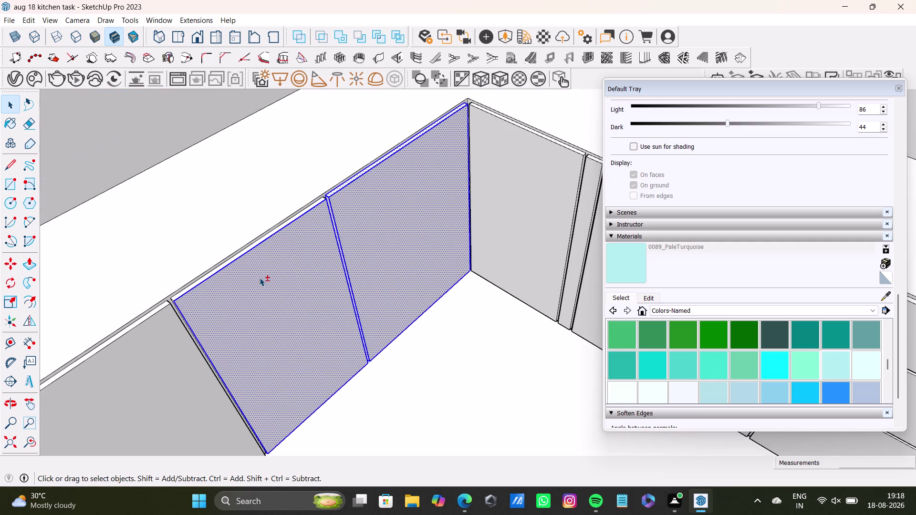
scroll(up, 3)
double_click(264, 201)
scroll(down, 3)
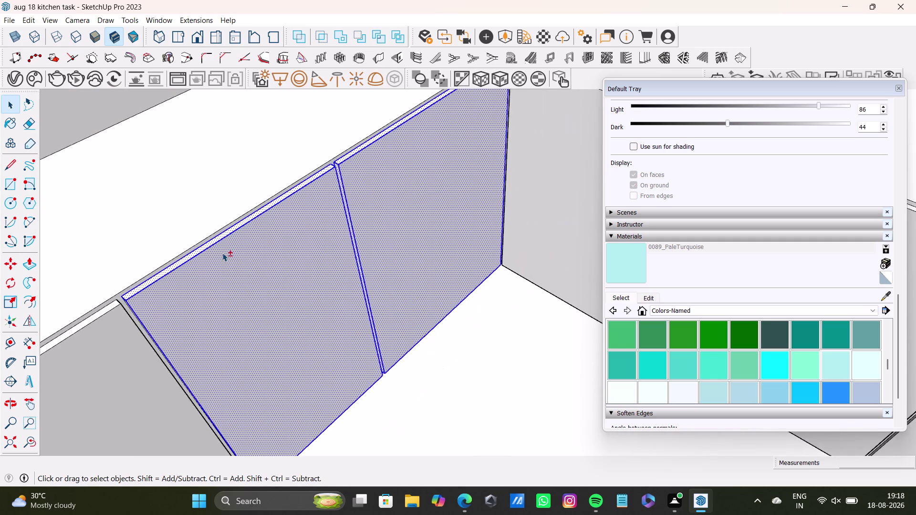
scroll(down, 3)
Add the last remaining shutter faces, then pan back over the selected shutters.
middle_drag(225, 252, 386, 190)
double_click(280, 309)
scroll(up, 3)
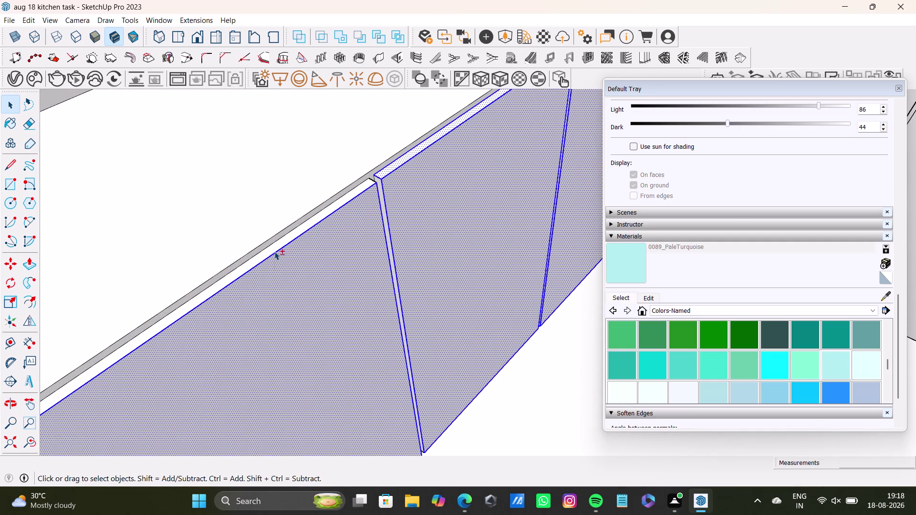
double_click(279, 246)
scroll(down, 3)
scroll(up, 3)
scroll(down, 3)
scroll(up, 3)
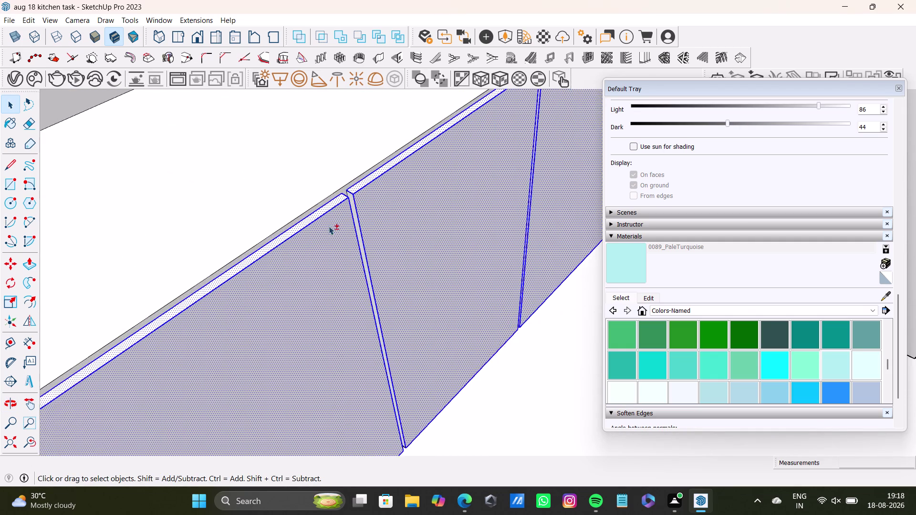
scroll(up, 3)
click(368, 187)
scroll(down, 3)
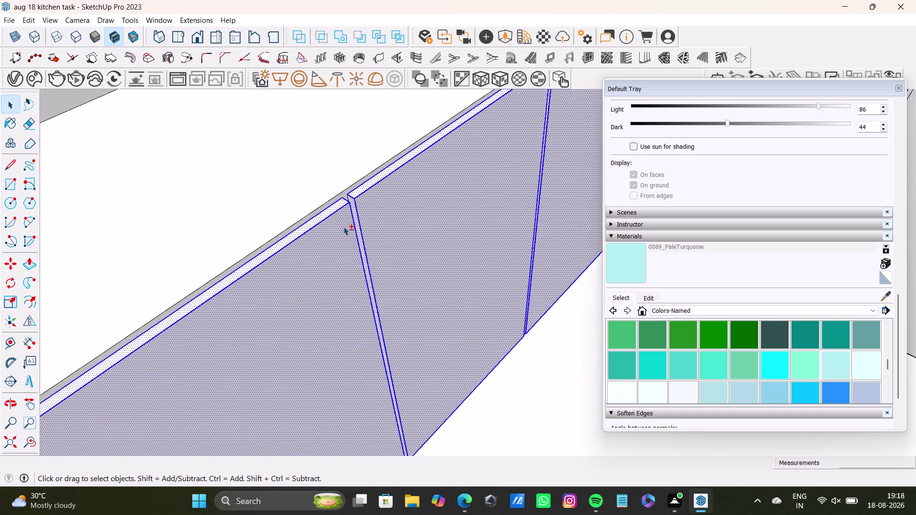
scroll(down, 3)
scroll(down, 3)
middle_drag(216, 317, 301, 238)
scroll(up, 3)
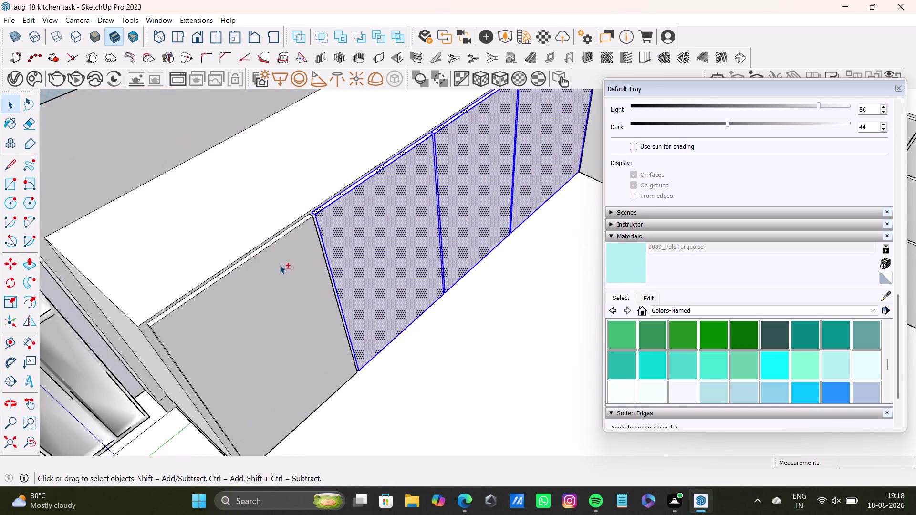
Select the first two base cabinet shutter faces and the shutter edge strip.
scroll(up, 3)
double_click(276, 267)
scroll(up, 3)
double_click(266, 237)
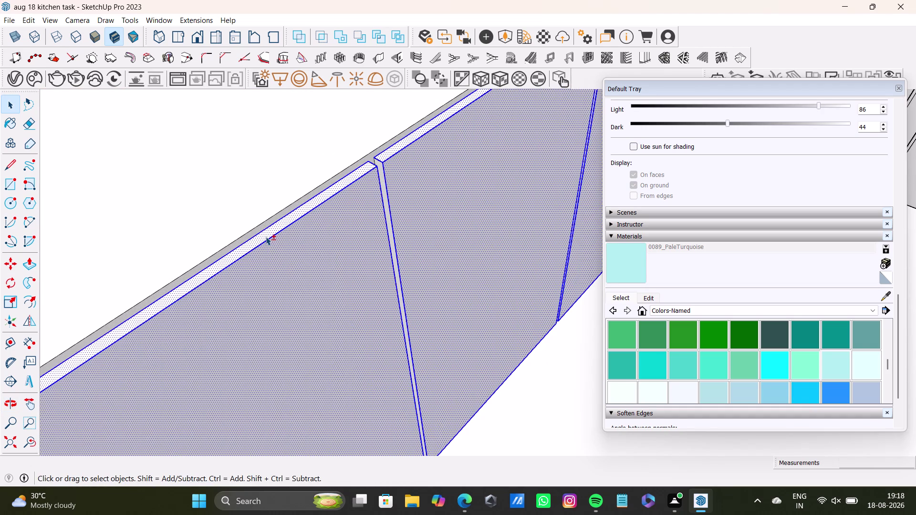
scroll(down, 3)
scroll(up, 3)
click(370, 181)
scroll(down, 3)
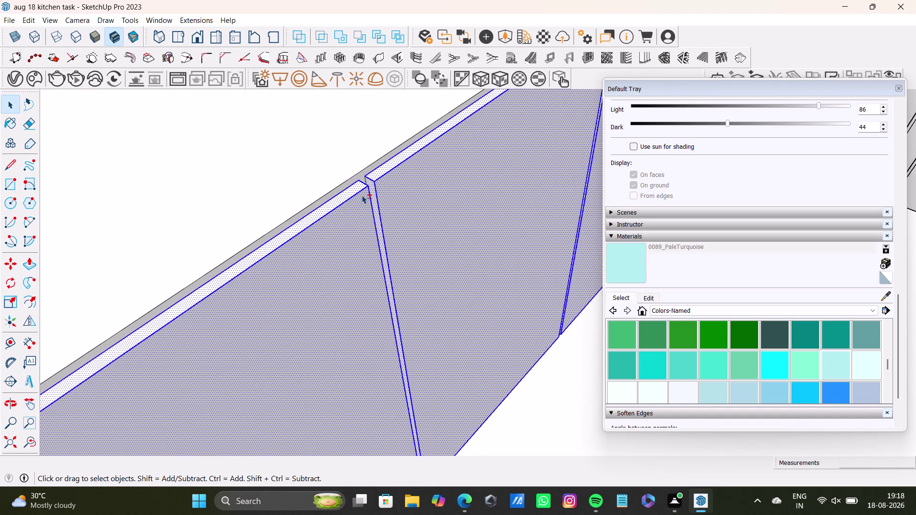
scroll(down, 3)
scroll(up, 3)
scroll(down, 3)
Add the corner shutter faces to the selection, toggling them until they are correct.
middle_drag(302, 291, 339, 226)
scroll(up, 3)
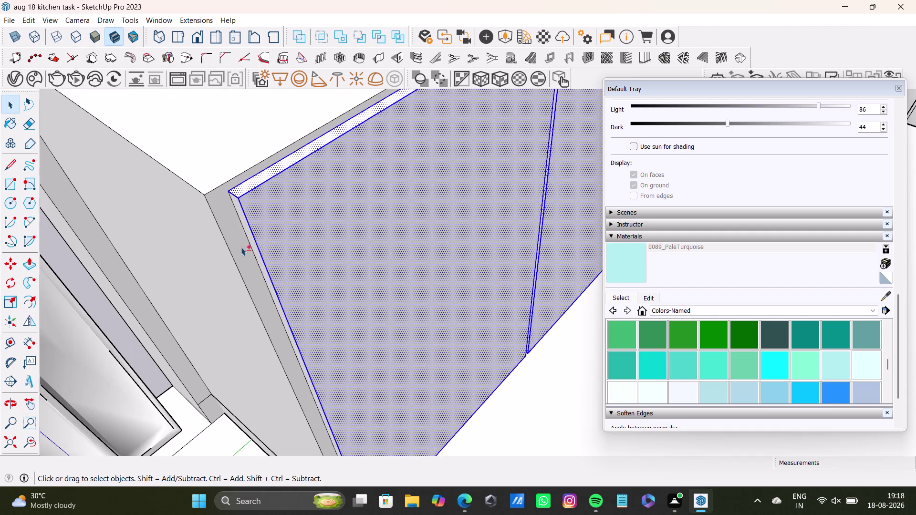
click(241, 213)
click(242, 214)
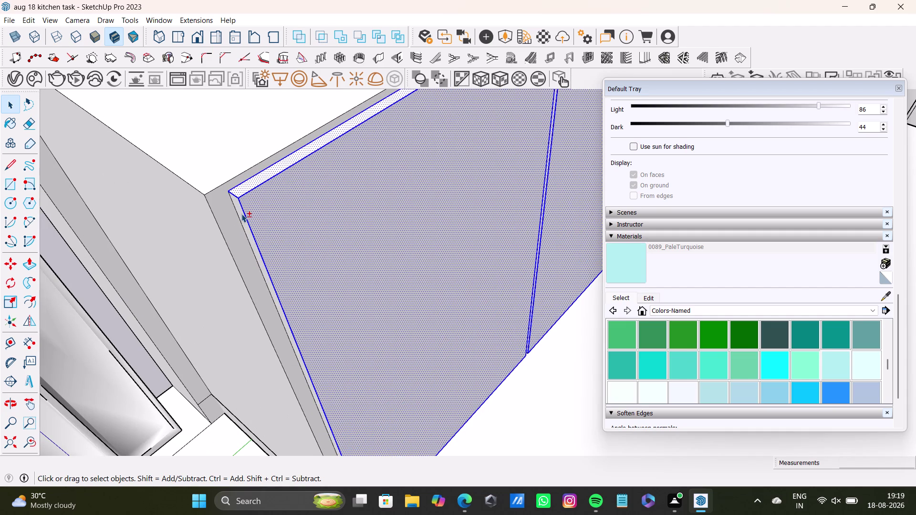
double_click(241, 214)
double_click(242, 214)
double_click(245, 188)
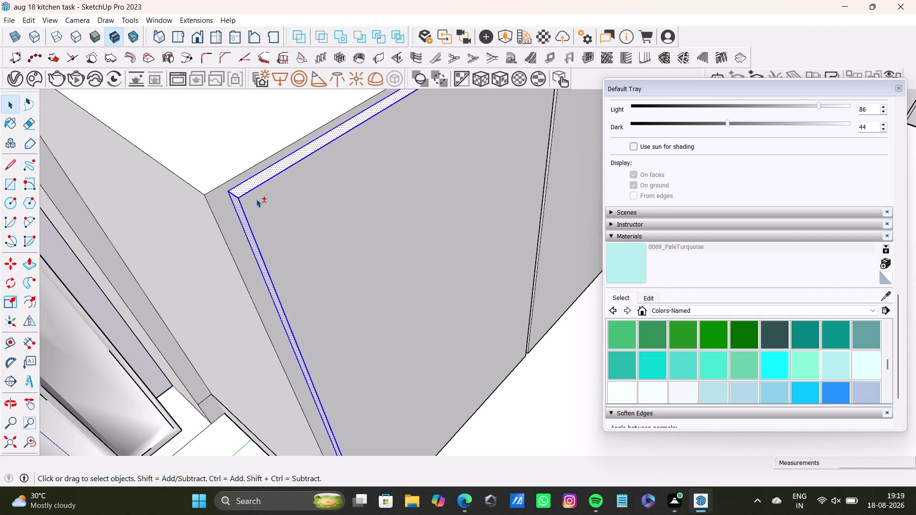
double_click(256, 199)
scroll(down, 3)
Add the next shutter faces along the cabinet row to the selection.
middle_drag(435, 229, 269, 369)
scroll(up, 3)
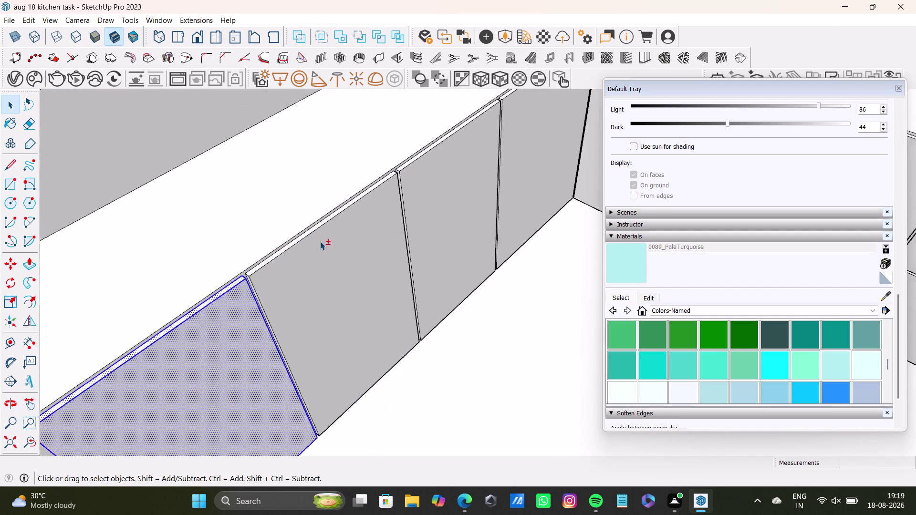
scroll(up, 3)
scroll(up, 3)
click(289, 246)
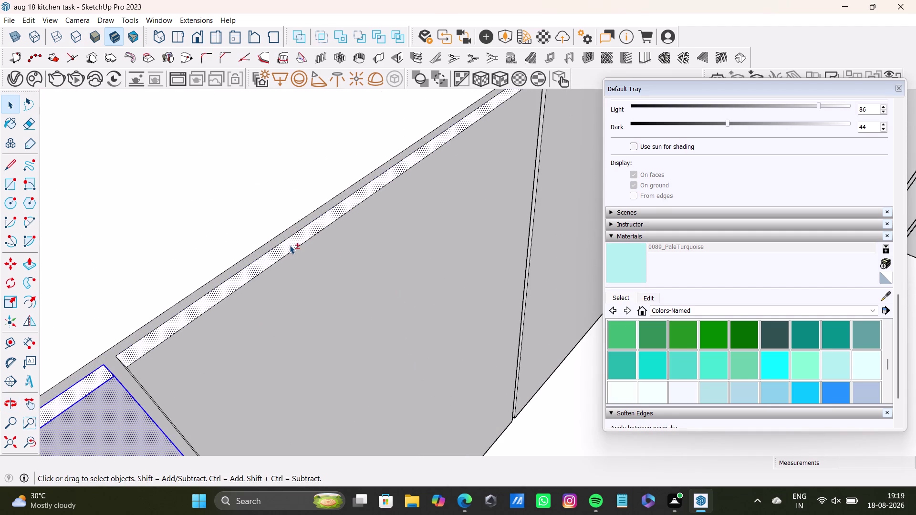
click(290, 246)
double_click(290, 245)
double_click(298, 260)
scroll(up, 3)
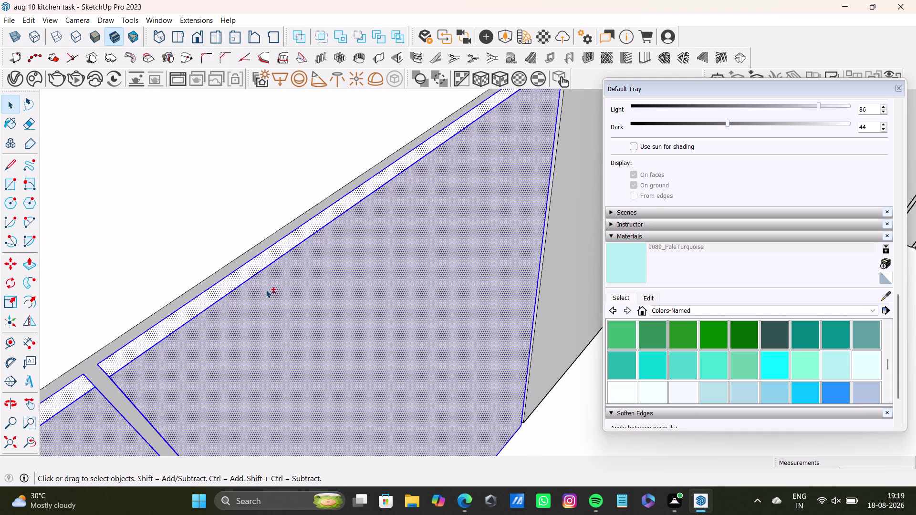
scroll(up, 3)
middle_click(266, 289)
scroll(down, 3)
Add the adjoining shutter faces at the shutter joint, toggling them until they are correct.
middle_drag(265, 290, 313, 188)
scroll(up, 3)
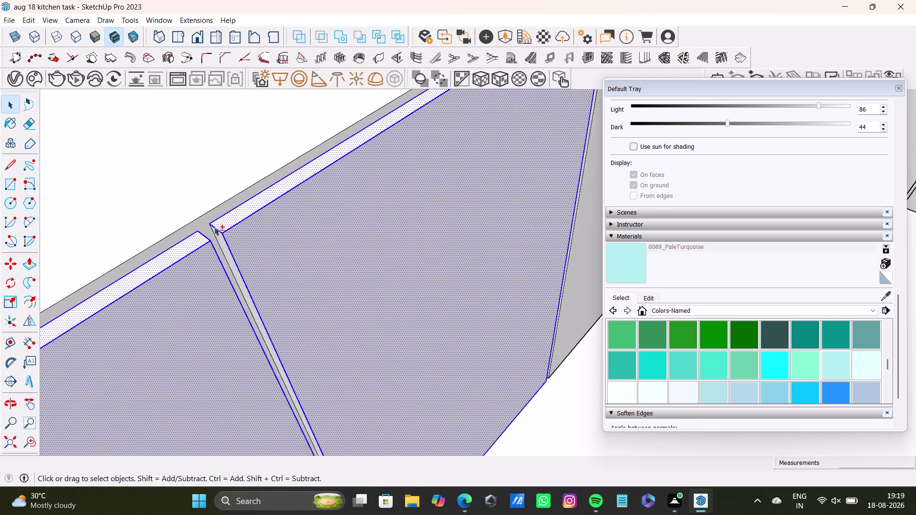
scroll(up, 3)
click(218, 232)
double_click(218, 232)
double_click(217, 233)
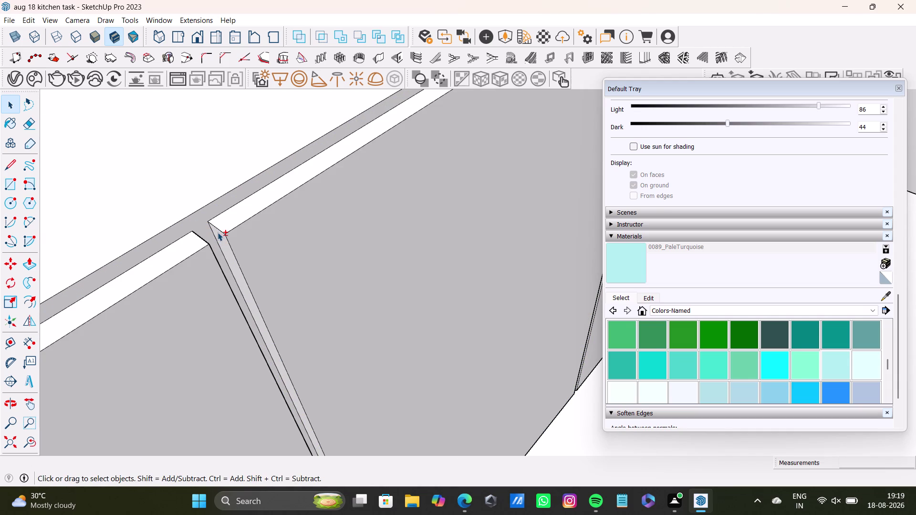
double_click(231, 226)
double_click(237, 239)
double_click(220, 235)
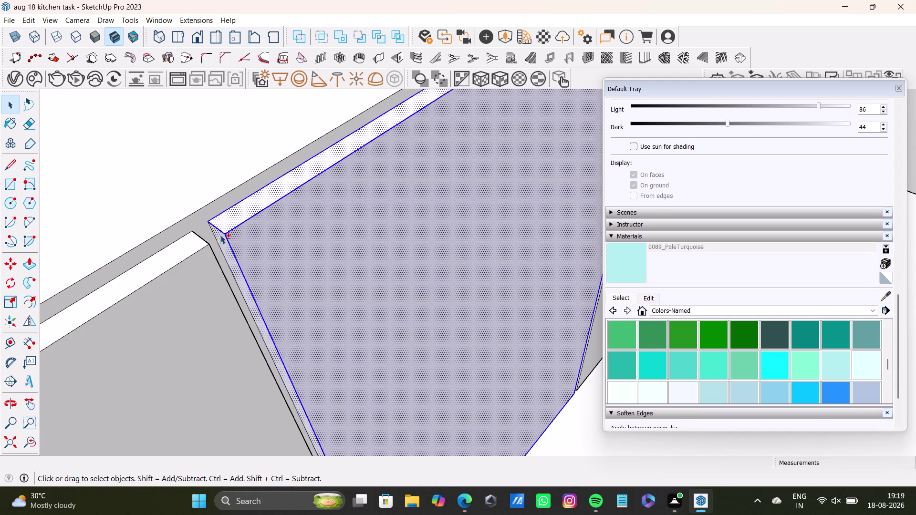
double_click(195, 244)
double_click(208, 268)
Add the next corner shutter face along the cabinet fronts to the selection.
middle_drag(254, 258, 252, 230)
middle_drag(268, 259, 405, 161)
scroll(down, 3)
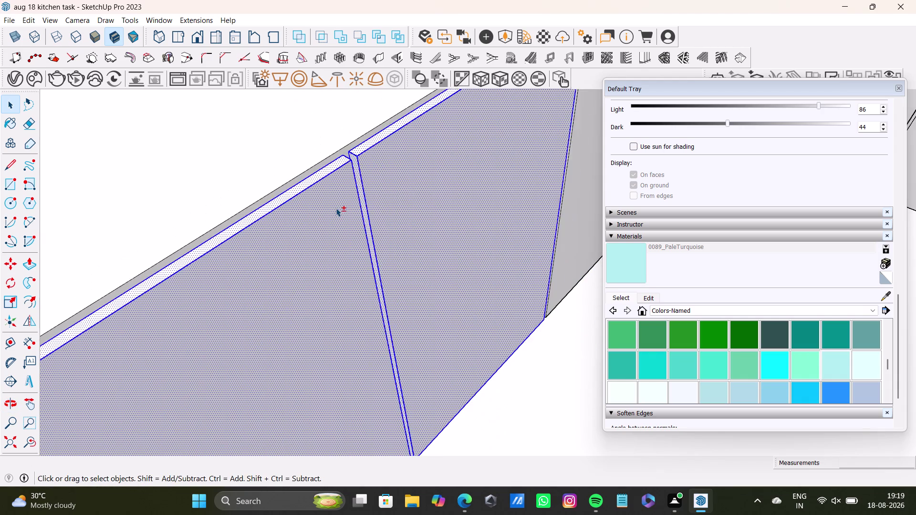
scroll(down, 3)
scroll(up, 3)
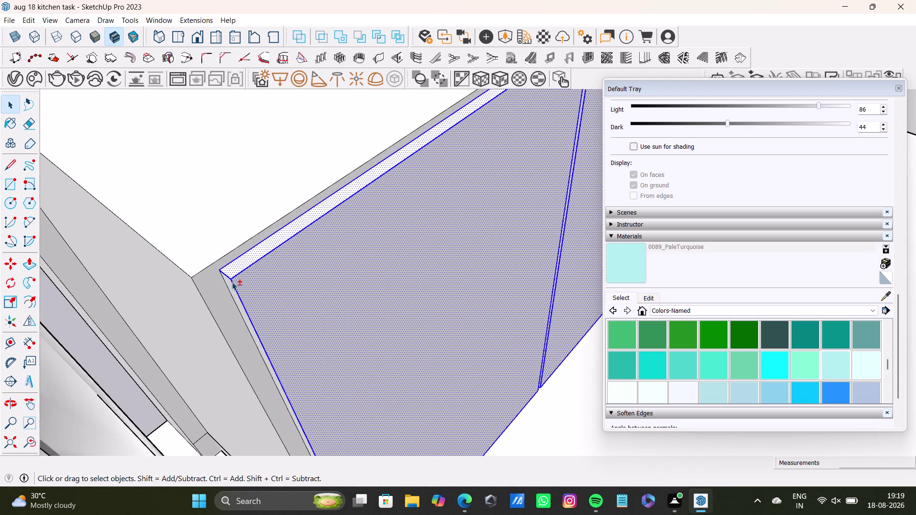
scroll(up, 3)
double_click(230, 287)
scroll(down, 3)
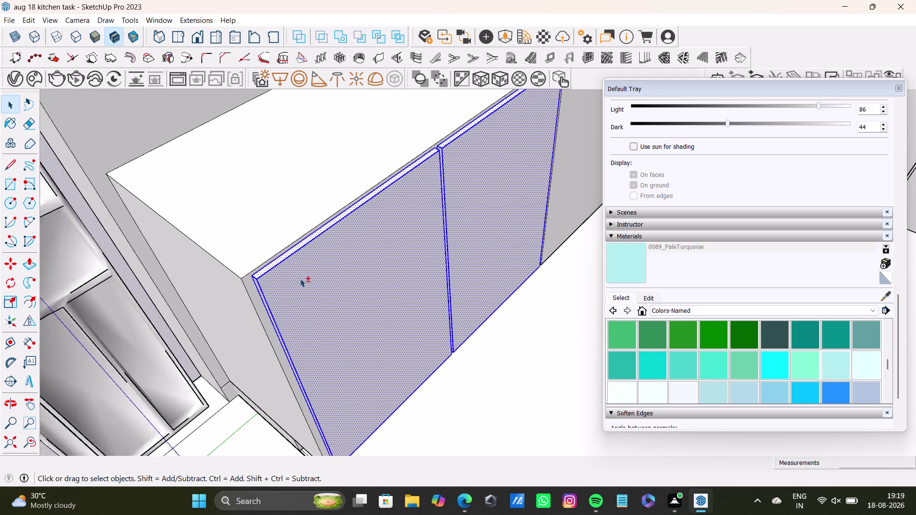
scroll(down, 3)
Add the narrow side face inside the gap between shutters to the selection.
middle_drag(388, 245, 116, 354)
scroll(up, 3)
scroll(down, 3)
scroll(up, 3)
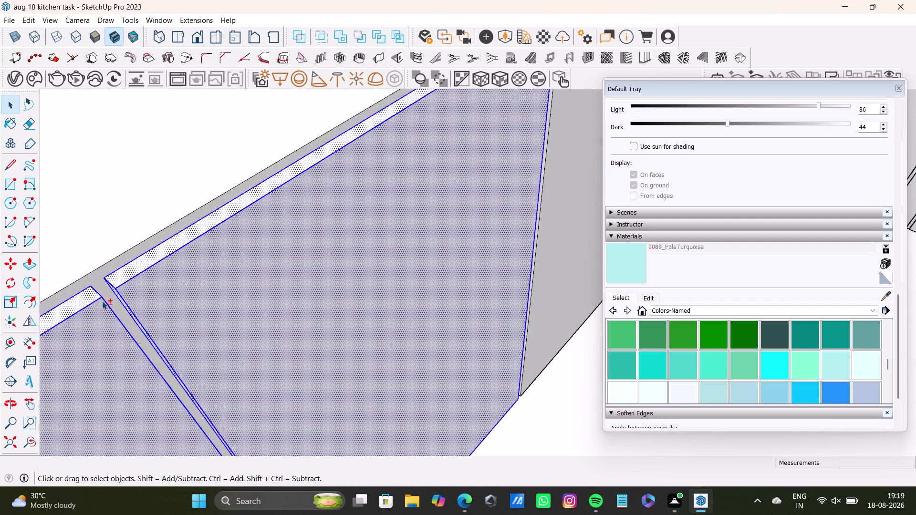
scroll(up, 3)
middle_drag(112, 289, 175, 266)
middle_drag(239, 276, 142, 311)
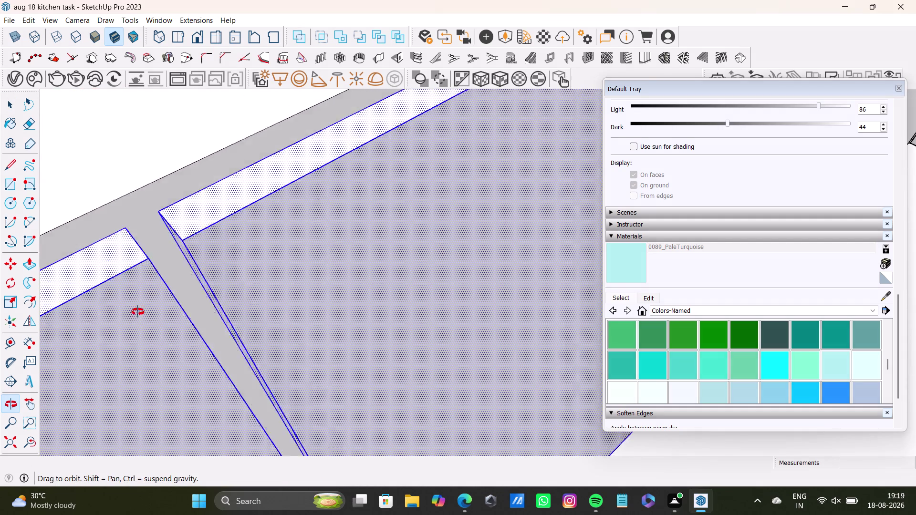
middle_drag(142, 312, 40, 301)
scroll(up, 3)
double_click(273, 160)
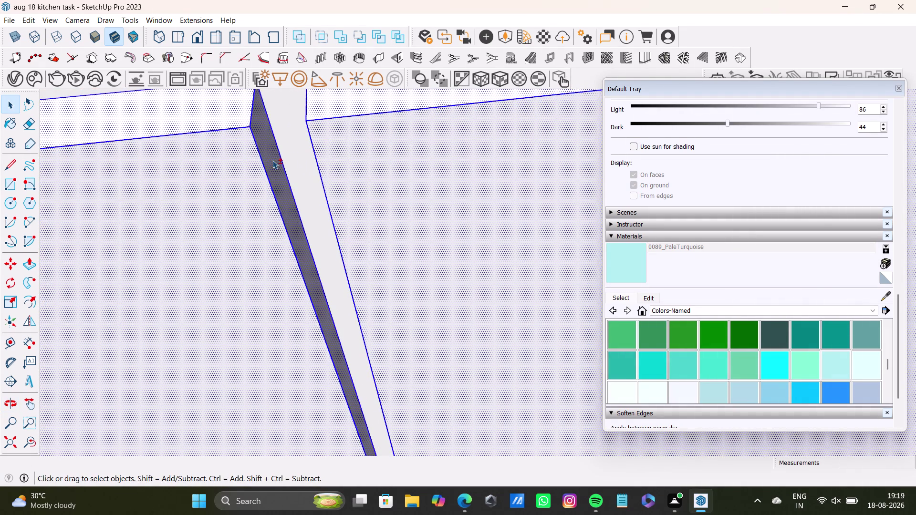
scroll(down, 3)
scroll(up, 3)
scroll(down, 3)
scroll(up, 3)
scroll(down, 3)
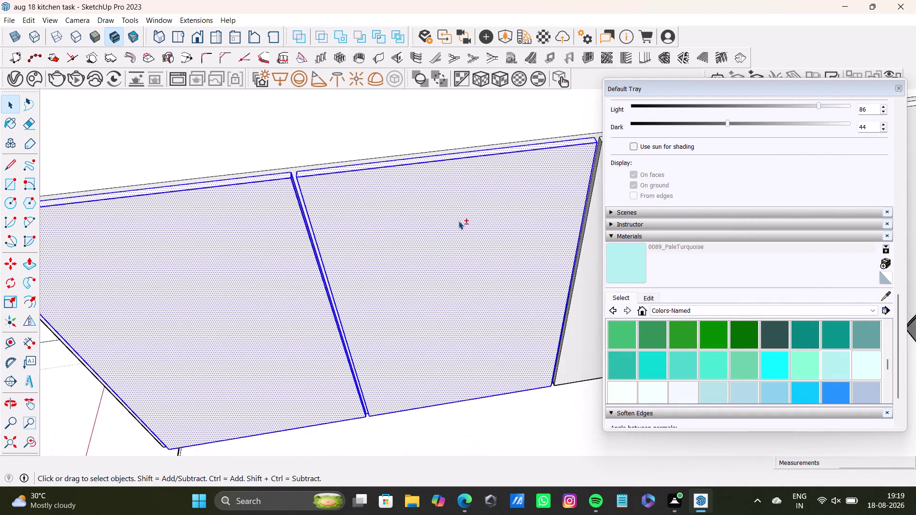
scroll(down, 3)
Add a shutter's top edge and its front face to the selection.
middle_drag(468, 220, 196, 294)
scroll(up, 3)
double_click(348, 257)
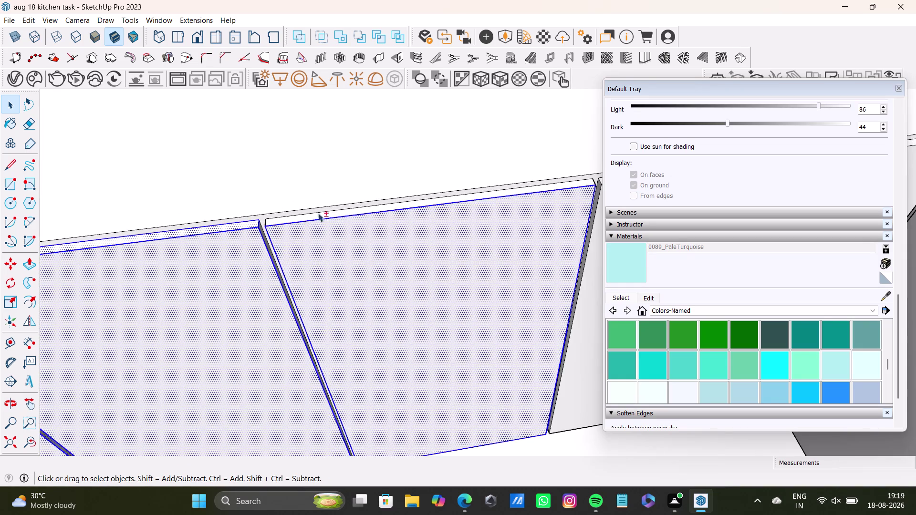
scroll(up, 3)
double_click(322, 218)
scroll(down, 3)
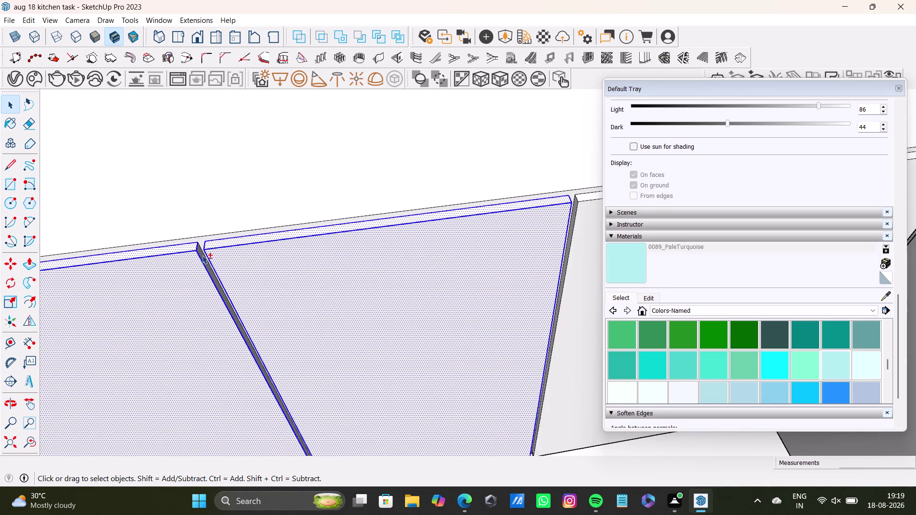
scroll(down, 3)
Add another shutter face further along the cabinet row.
middle_drag(243, 297, 374, 235)
middle_drag(325, 249, 444, 235)
scroll(up, 3)
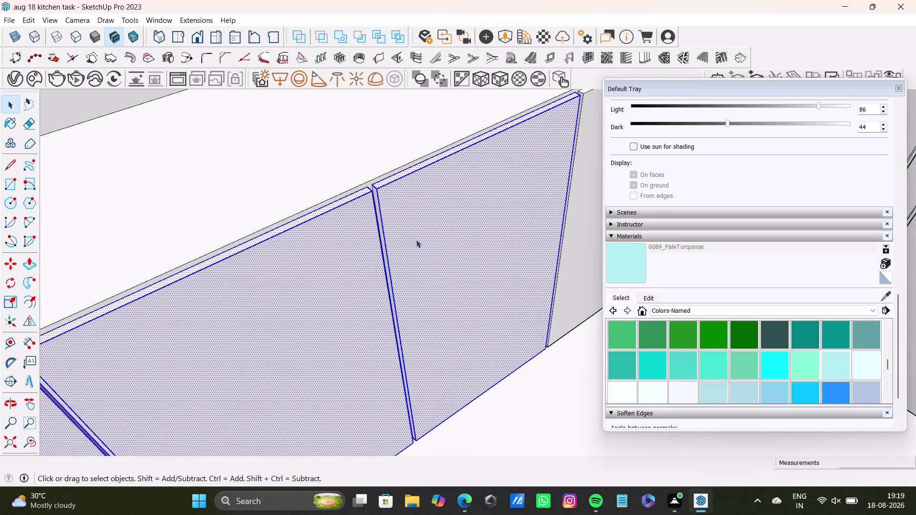
scroll(up, 3)
double_click(352, 147)
scroll(down, 3)
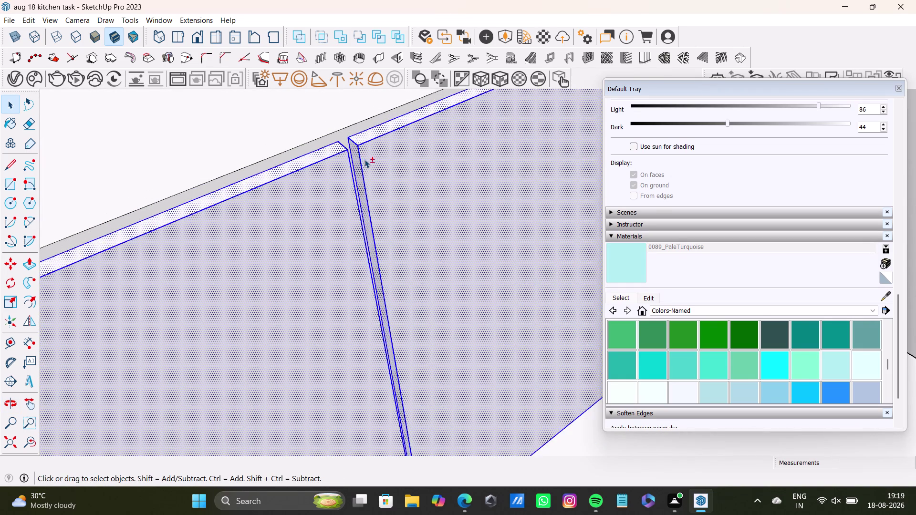
scroll(down, 3)
Add two more unselected shutter faces and the shutter joint strip.
middle_drag(461, 179, 182, 288)
scroll(up, 3)
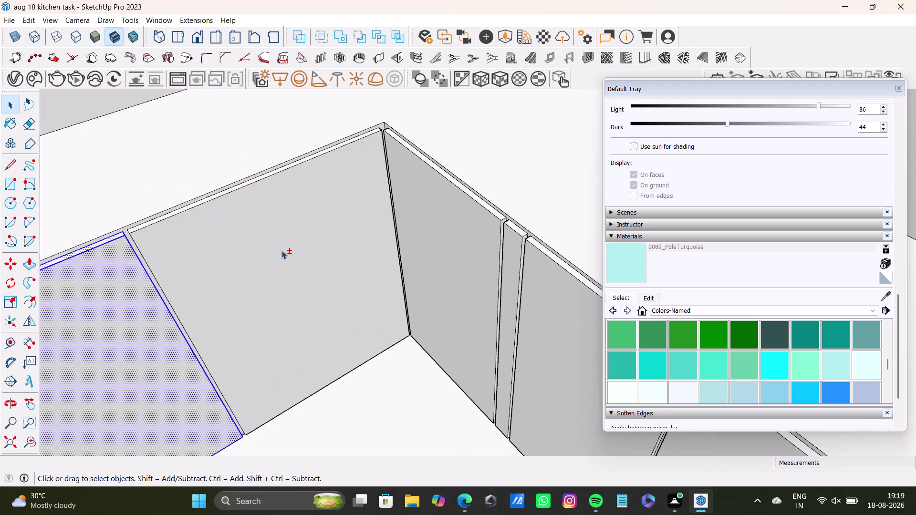
middle_drag(282, 250, 347, 266)
double_click(347, 266)
scroll(up, 3)
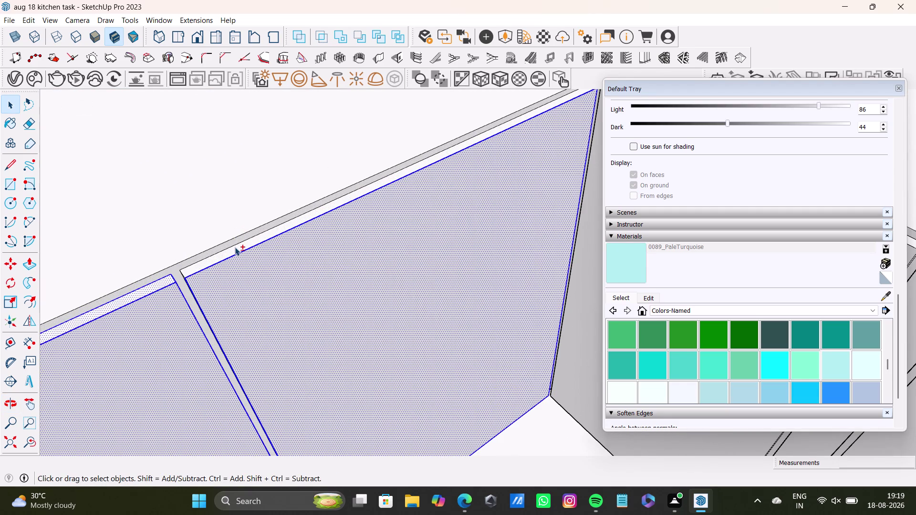
double_click(235, 248)
click(178, 268)
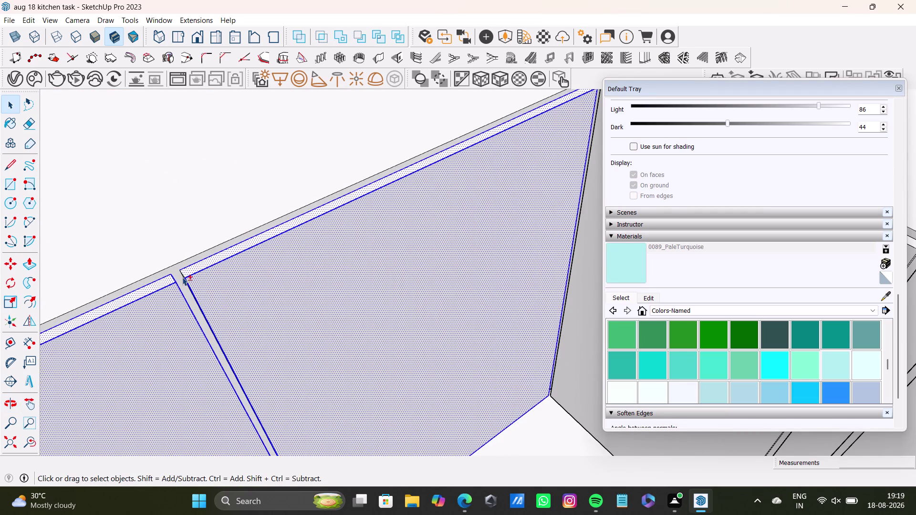
scroll(down, 3)
scroll(down, 3)
scroll(up, 3)
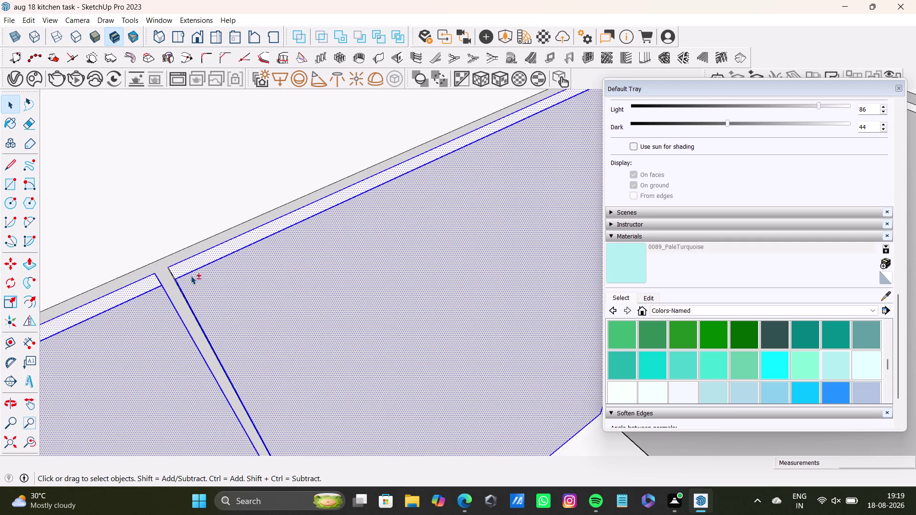
scroll(up, 3)
Add the shutter face at the joint, then orbit around the end cabinet to the last shutter's edge.
middle_drag(194, 303, 297, 241)
double_click(105, 364)
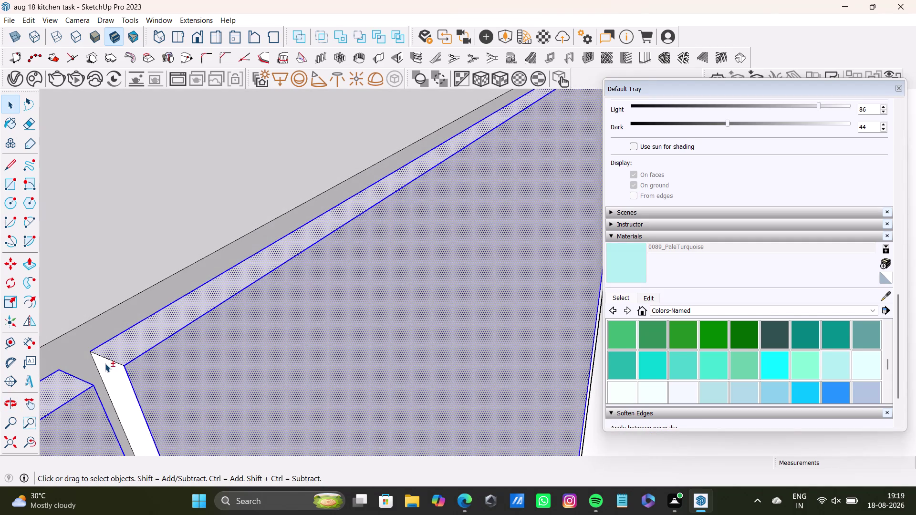
scroll(down, 3)
middle_drag(394, 265, 249, 333)
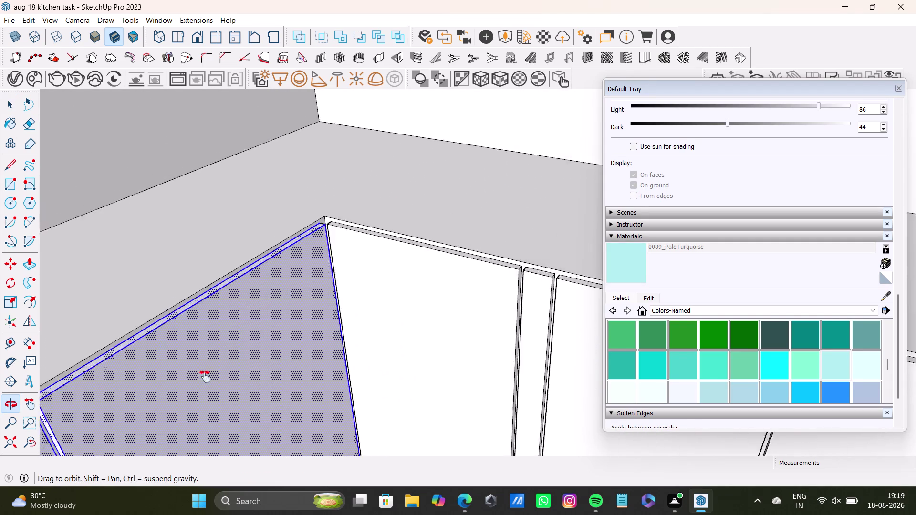
middle_drag(249, 332, 191, 396)
scroll(up, 3)
scroll(up, 3)
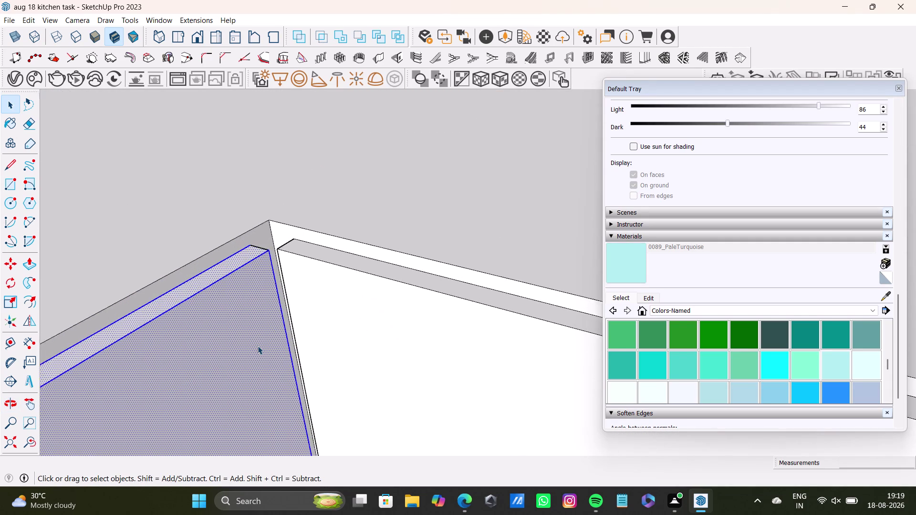
scroll(up, 3)
middle_drag(276, 328, 112, 386)
scroll(up, 3)
middle_drag(339, 259, 350, 373)
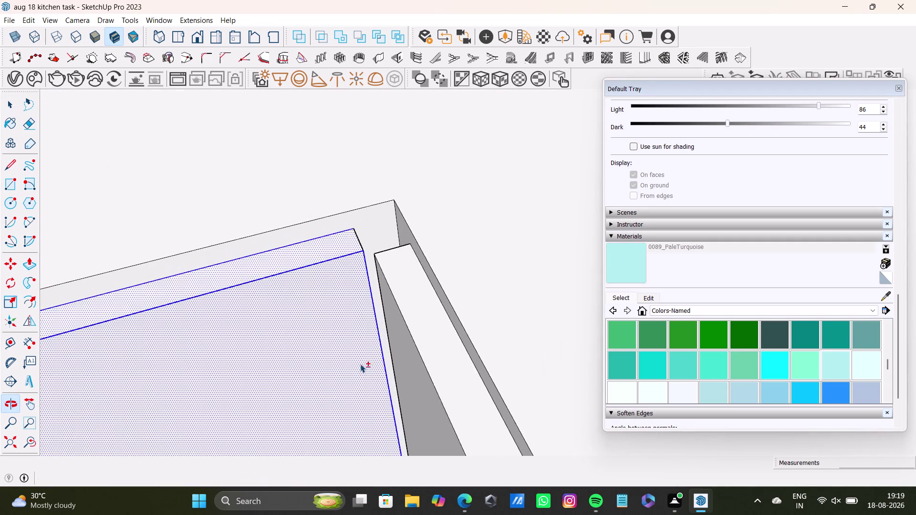
middle_drag(370, 343, 340, 327)
middle_drag(332, 330, 207, 369)
scroll(up, 3)
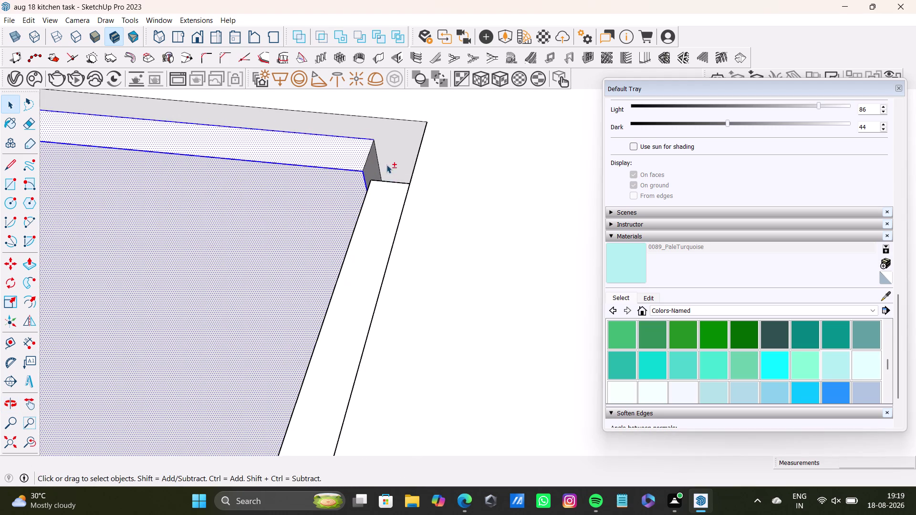
scroll(up, 3)
Add the last shutter's side face and two adjoining shutter faces to the selection.
double_click(367, 164)
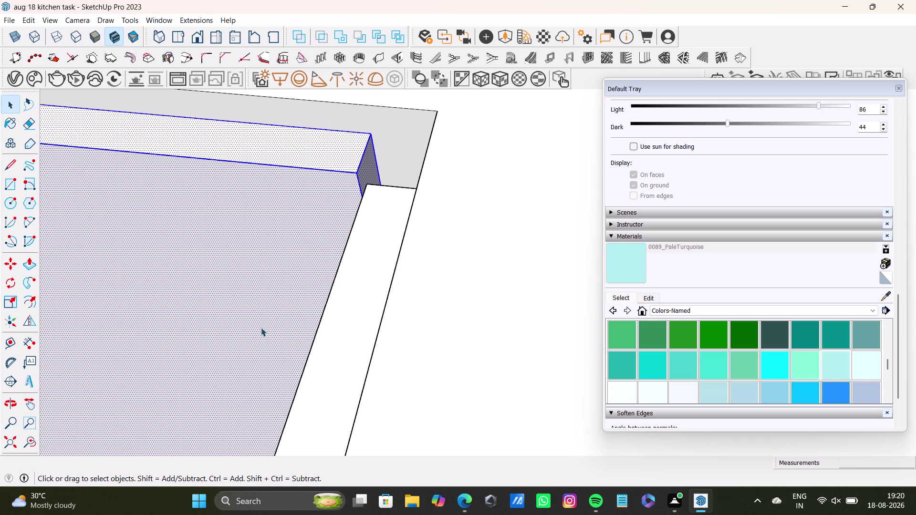
scroll(down, 3)
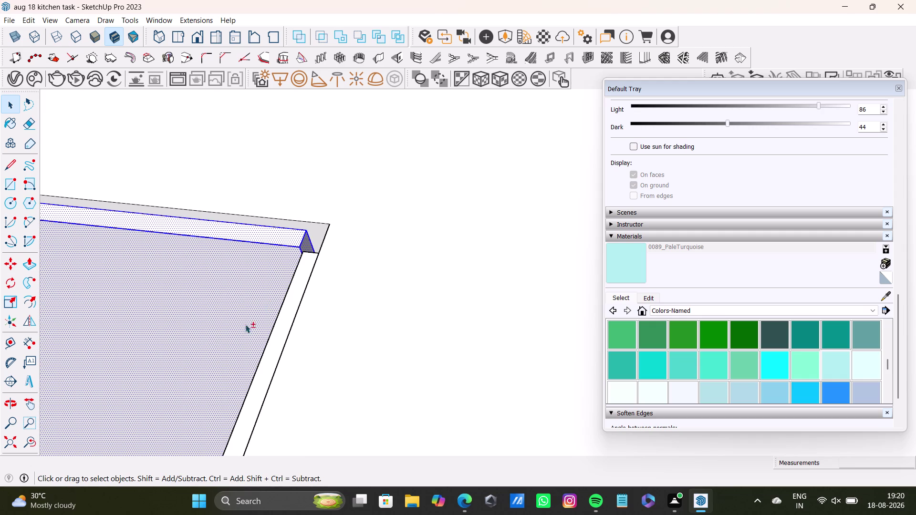
middle_drag(240, 327, 390, 210)
middle_drag(353, 326, 215, 346)
middle_drag(202, 355, 205, 356)
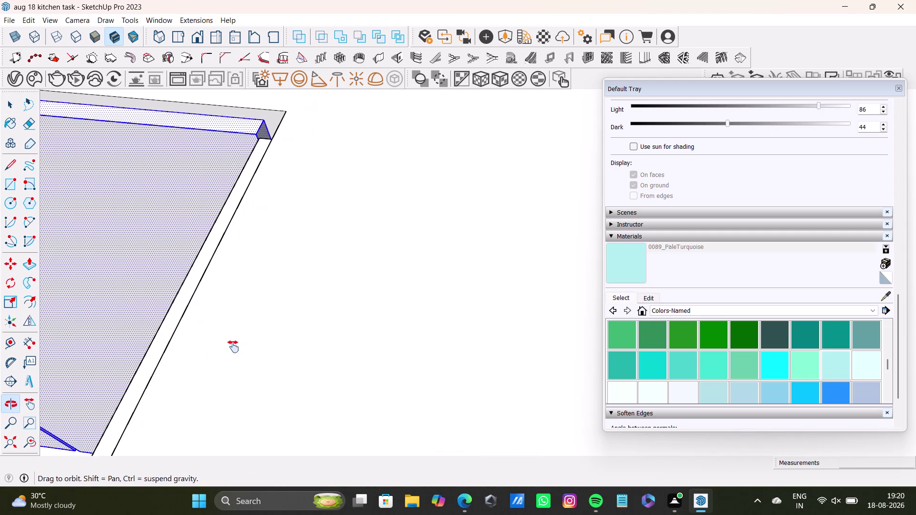
middle_drag(205, 355, 369, 290)
double_click(315, 292)
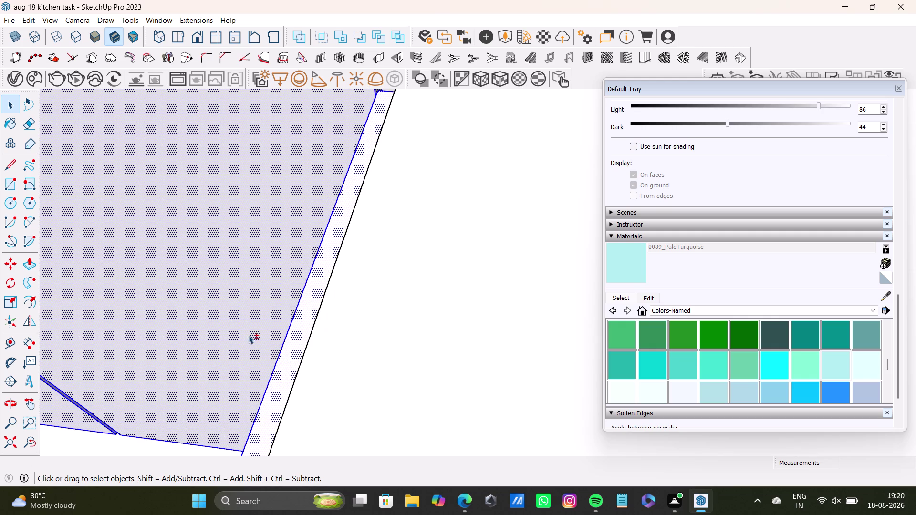
middle_drag(212, 369, 432, 344)
scroll(down, 3)
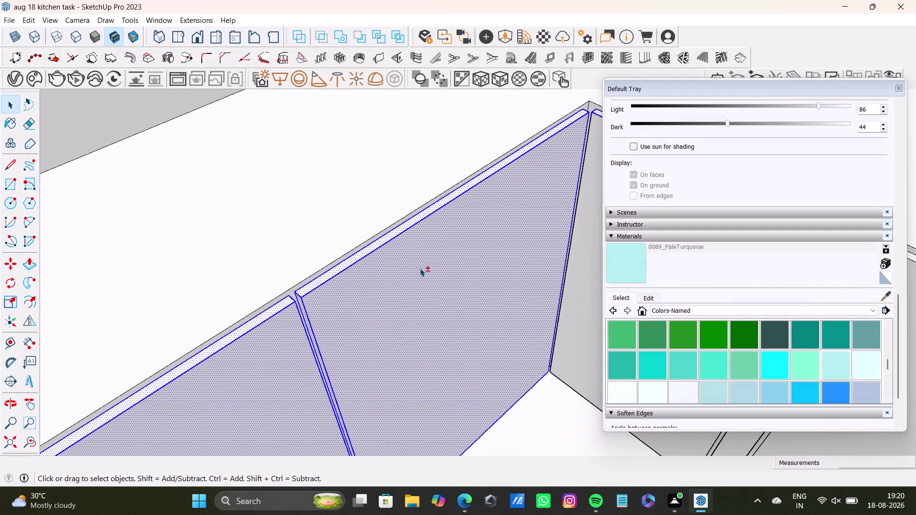
middle_drag(420, 268, 232, 353)
double_click(448, 225)
Select the narrow pale shutter faces at the corner cabinet.
scroll(up, 3)
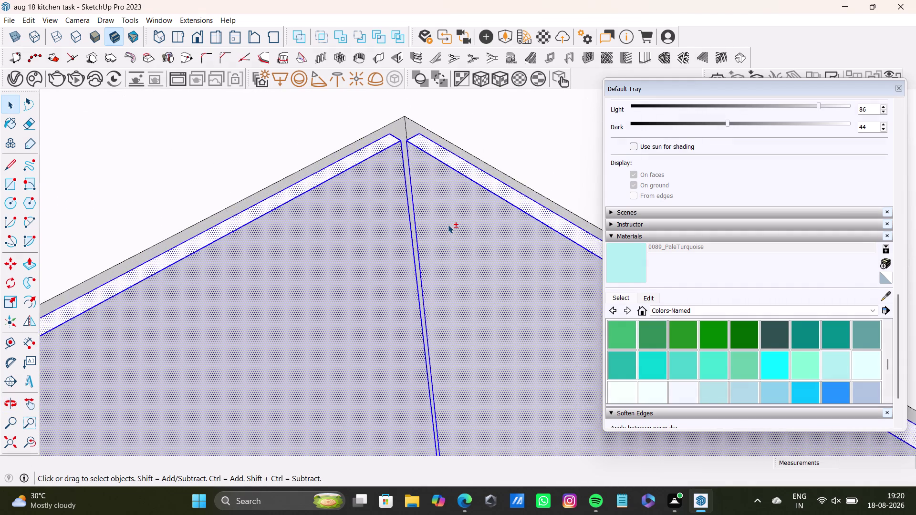
scroll(up, 3)
middle_drag(382, 130, 398, 249)
middle_drag(405, 254, 492, 404)
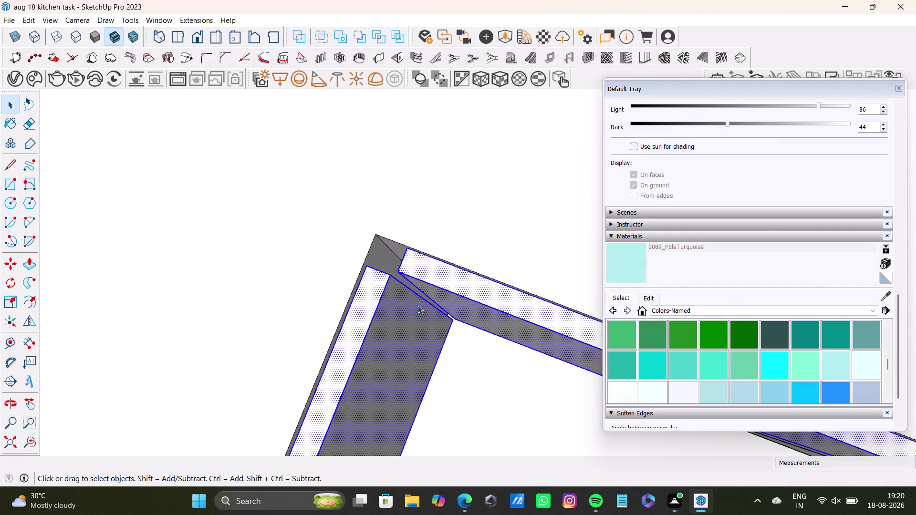
scroll(up, 3)
middle_drag(415, 261, 574, 275)
click(589, 190)
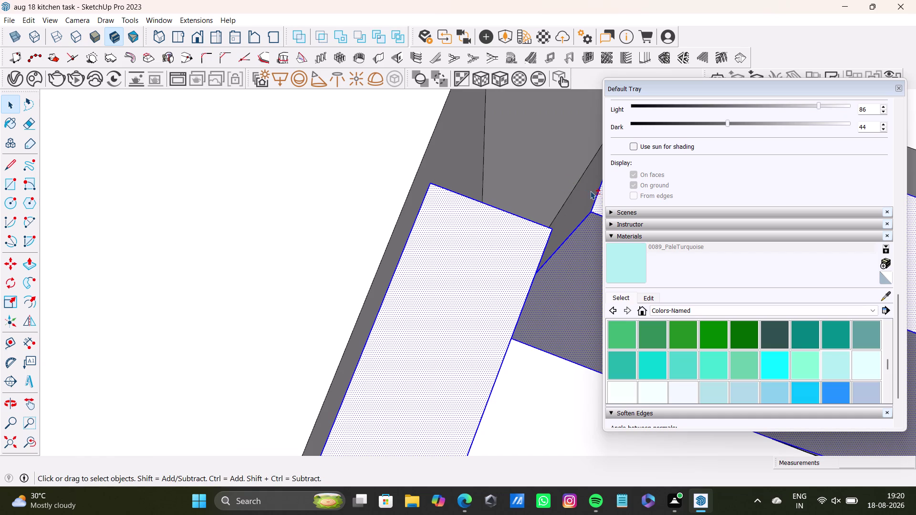
click(588, 188)
double_click(588, 188)
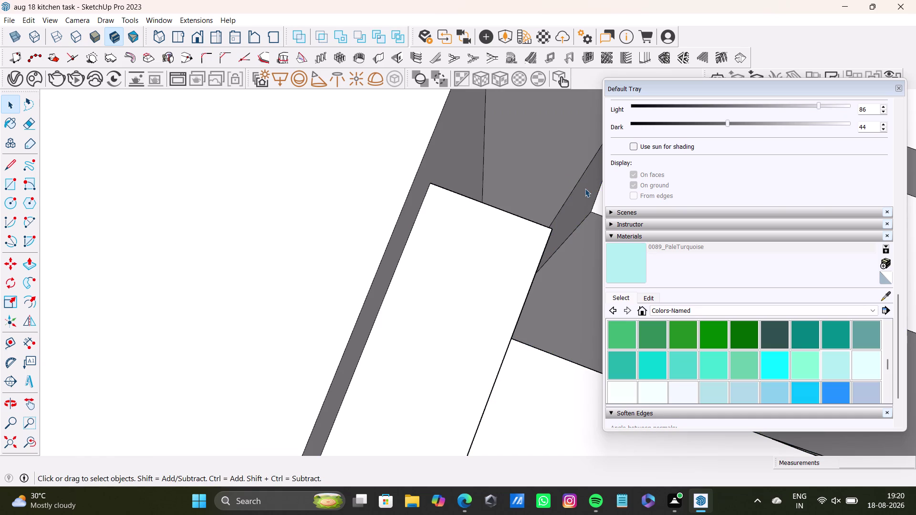
double_click(488, 245)
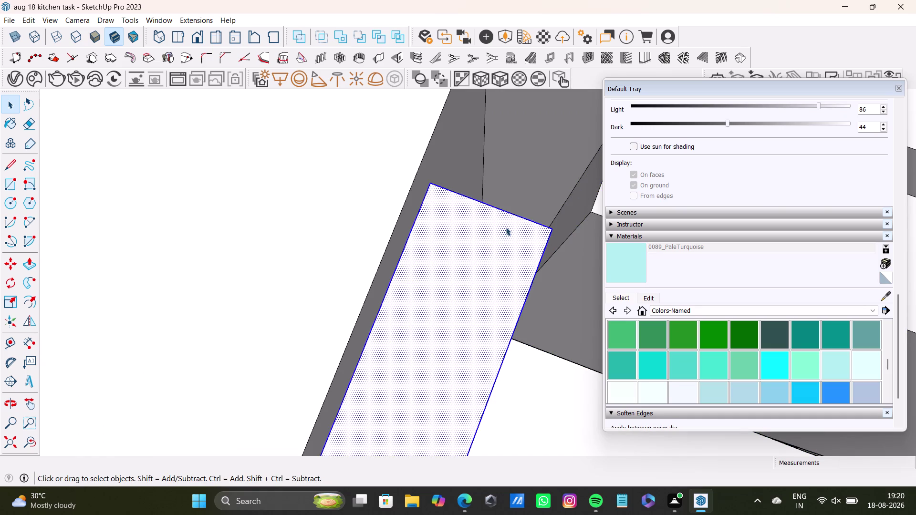
Add the upper, corner and dark corner shutter faces to the selection.
scroll(down, 3)
middle_drag(506, 227, 301, 234)
double_click(444, 183)
click(430, 239)
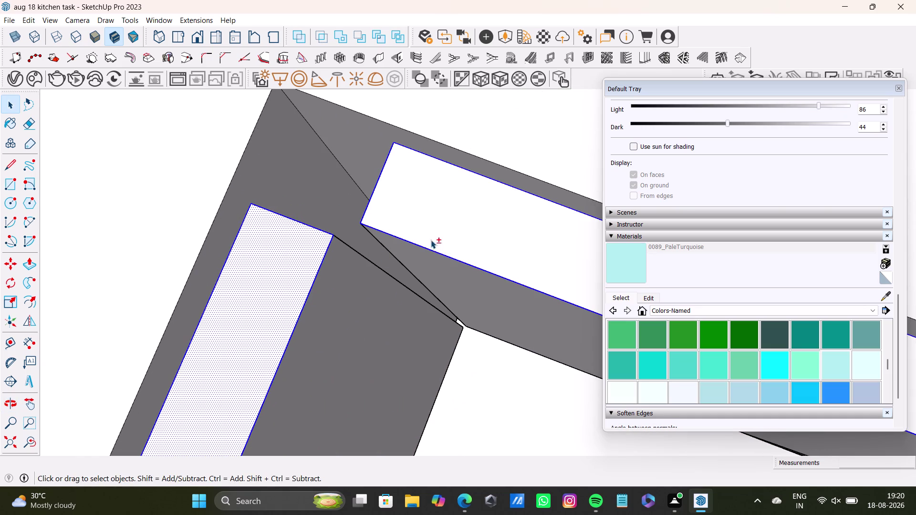
double_click(427, 259)
double_click(436, 224)
scroll(up, 3)
double_click(354, 293)
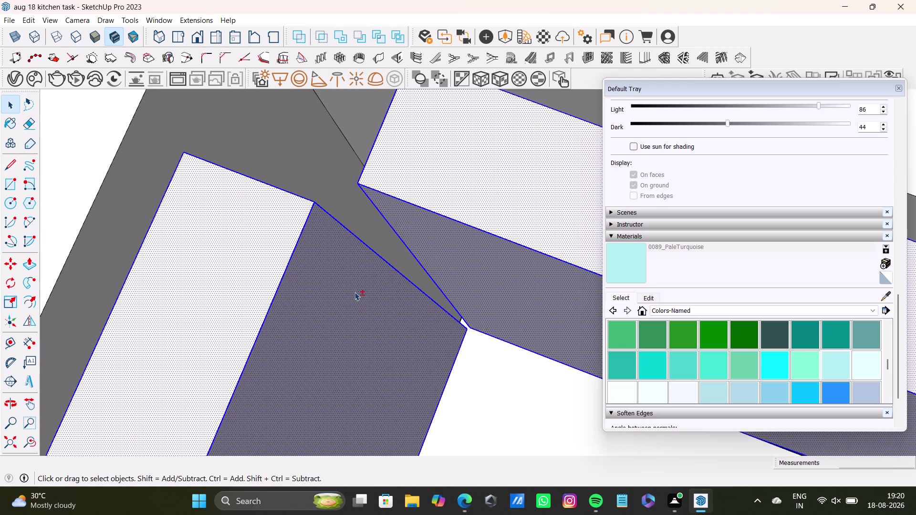
Orbit around the selected corner shutters to check the selection.
middle_drag(372, 236, 447, 207)
middle_drag(451, 207, 479, 333)
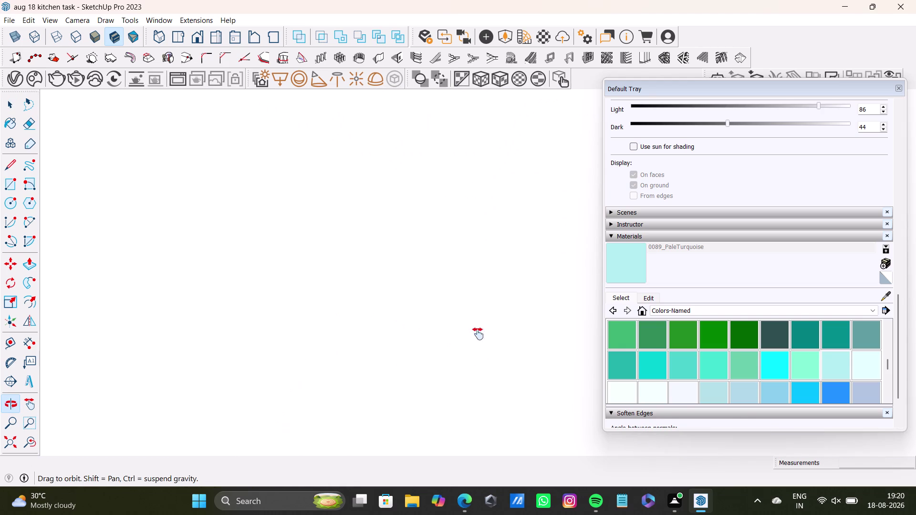
middle_drag(479, 332, 471, 342)
click(24, 446)
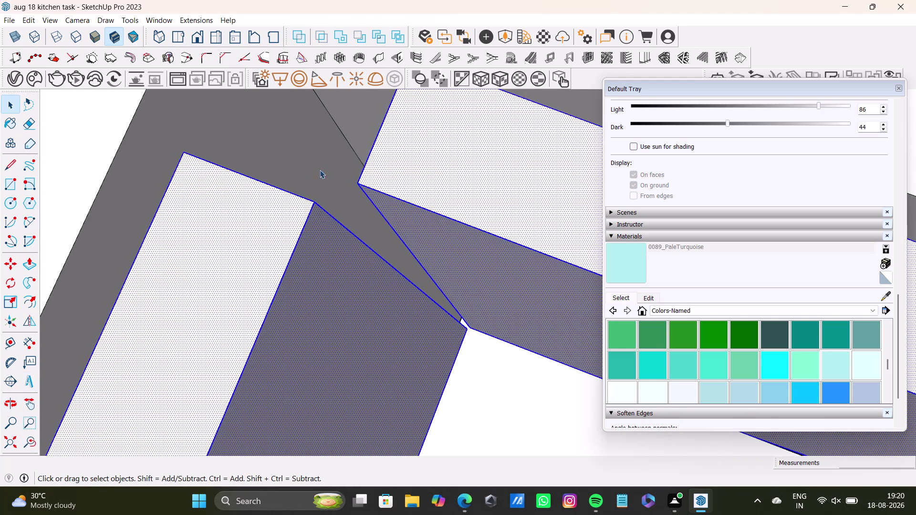
middle_drag(320, 170, 398, 287)
click(322, 144)
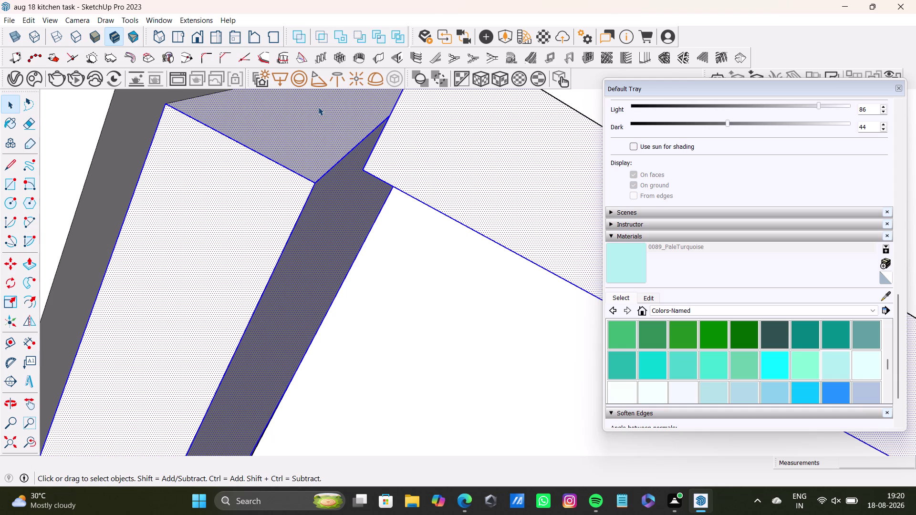
scroll(down, 3)
scroll(down, 3)
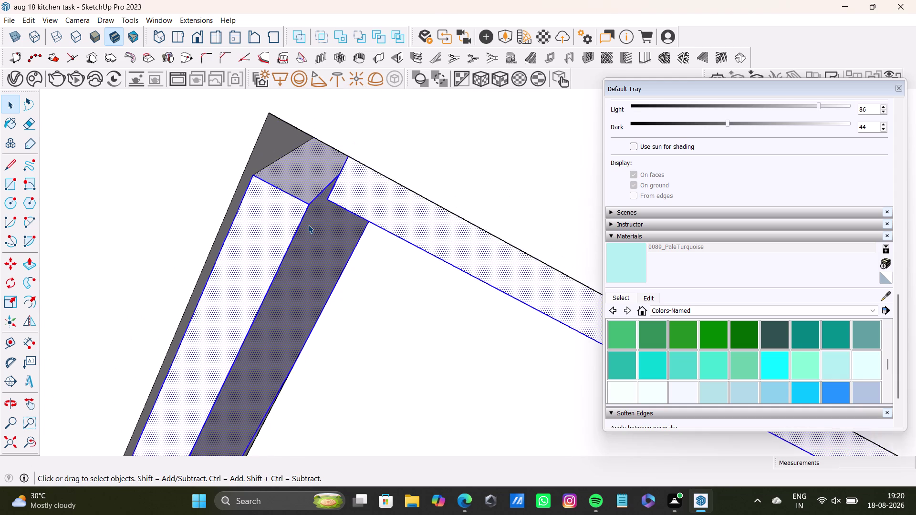
scroll(down, 3)
middle_drag(355, 254, 368, 241)
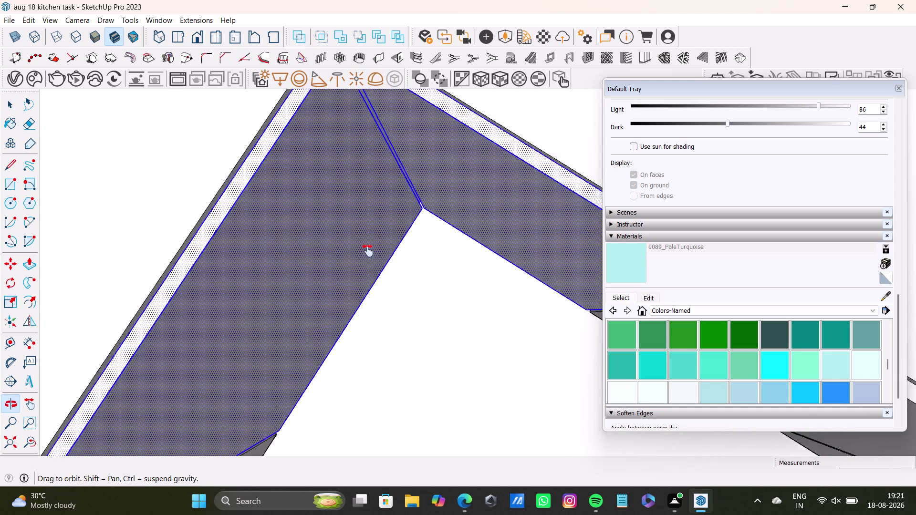
middle_drag(368, 241, 367, 288)
middle_drag(366, 284, 374, 316)
middle_drag(374, 317, 301, 347)
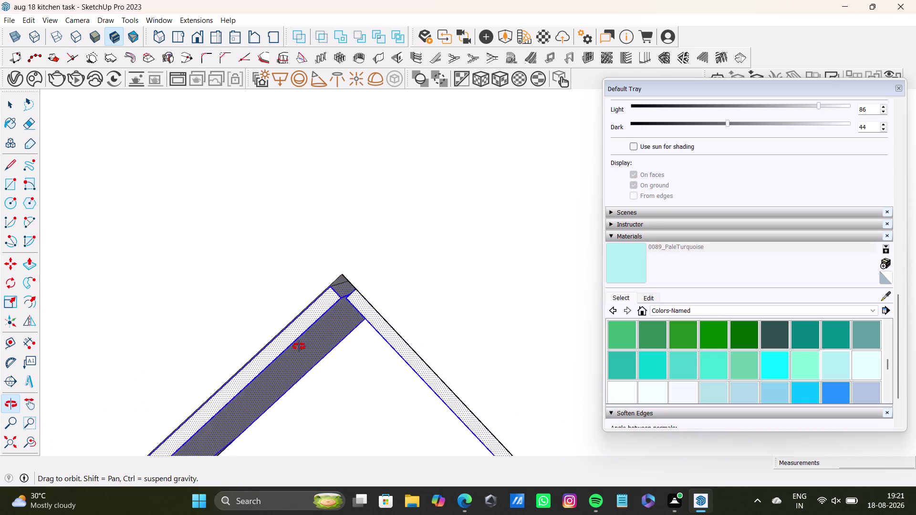
middle_drag(301, 346, 144, 351)
scroll(down, 3)
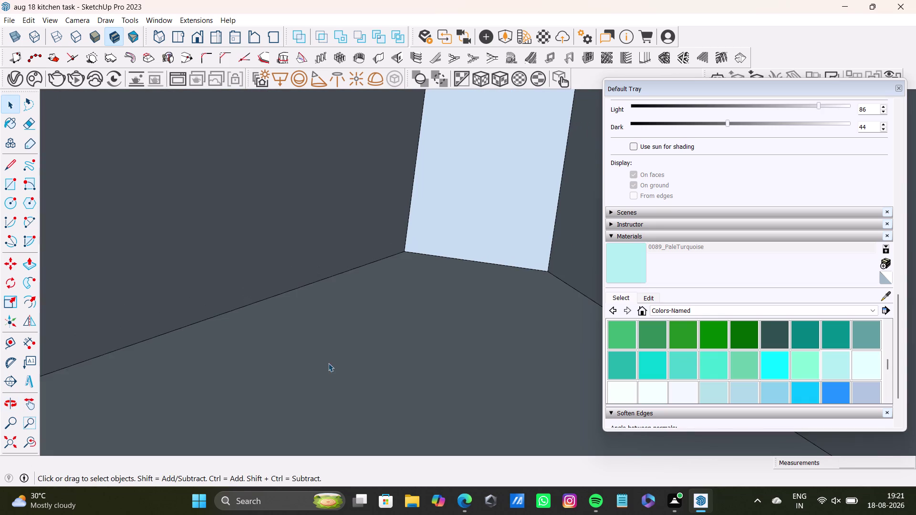
click(2, 448)
scroll(up, 3)
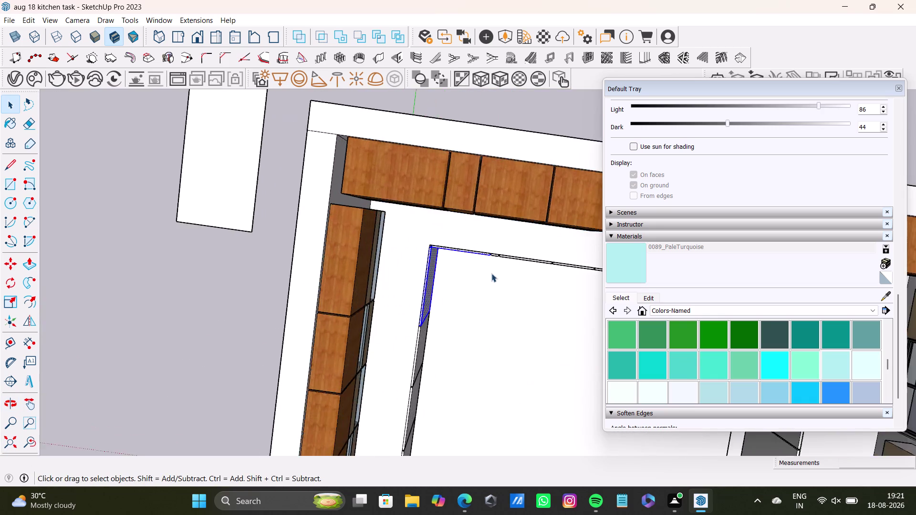
Add the next wall shutter faces along the base cabinet row to the selection.
scroll(up, 3)
scroll(up, 3)
middle_drag(382, 322, 408, 168)
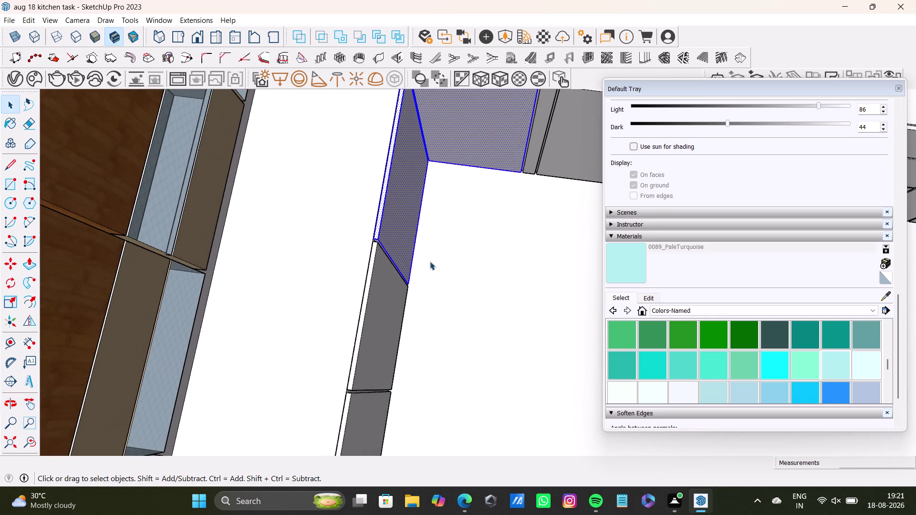
middle_drag(425, 271, 435, 139)
middle_drag(469, 242, 240, 211)
scroll(up, 3)
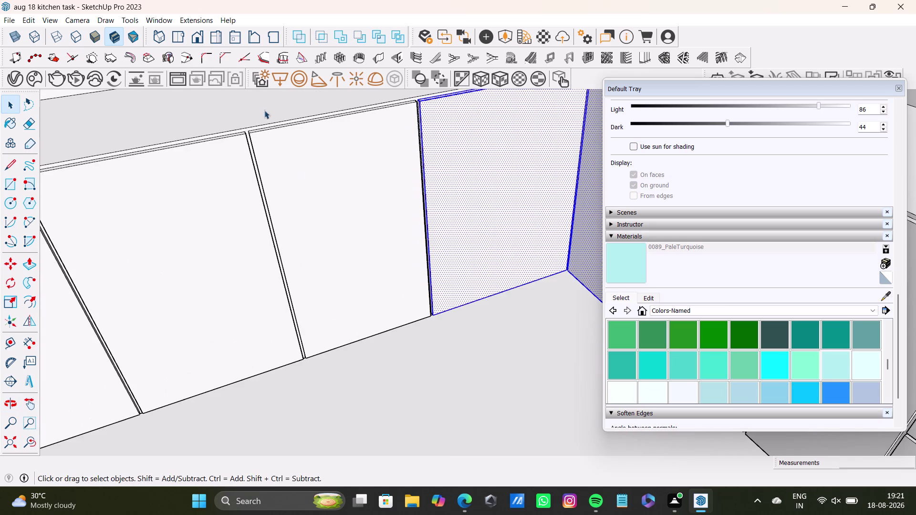
scroll(up, 3)
middle_drag(368, 166, 345, 264)
scroll(up, 3)
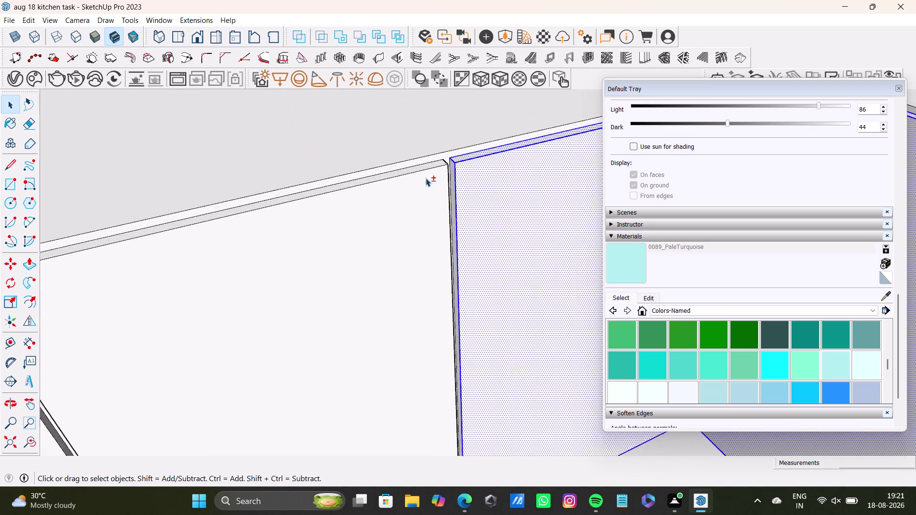
scroll(up, 3)
double_click(466, 155)
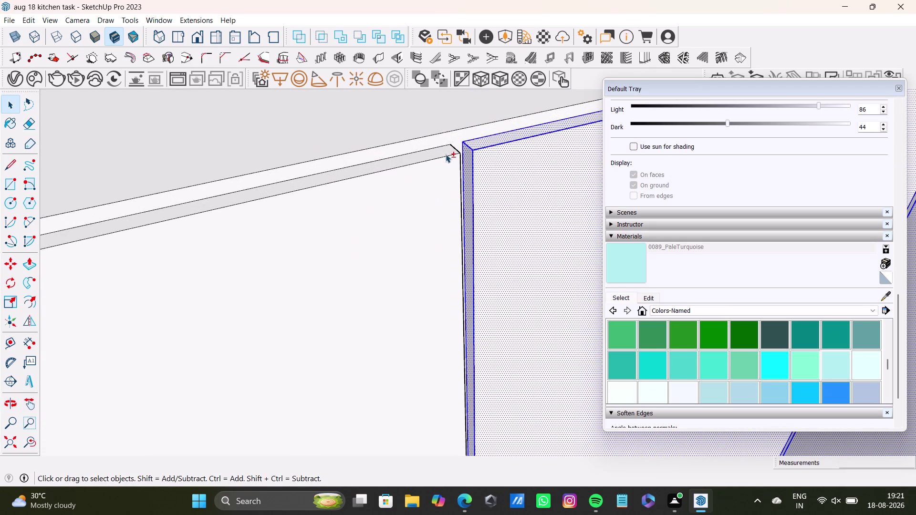
double_click(446, 150)
double_click(447, 164)
Add the adjacent shutter's faces to the selection.
scroll(down, 3)
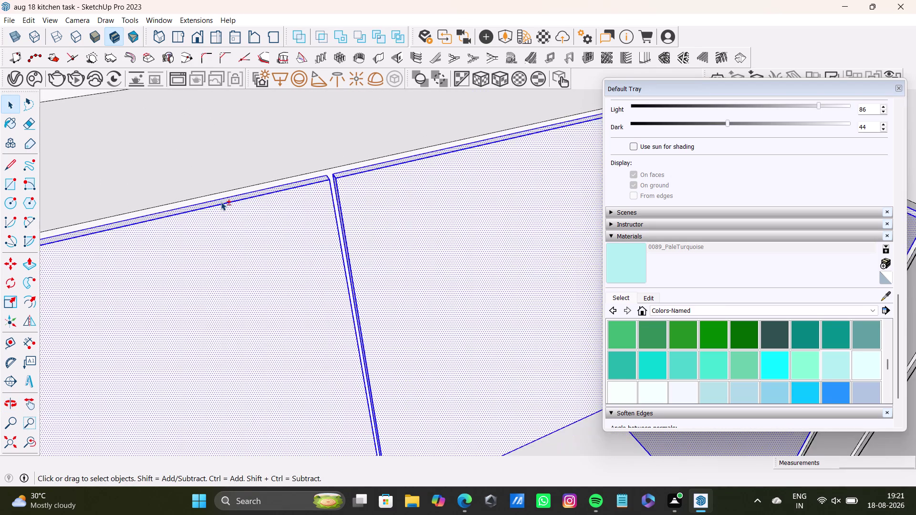
scroll(down, 3)
middle_drag(157, 255, 361, 187)
scroll(up, 3)
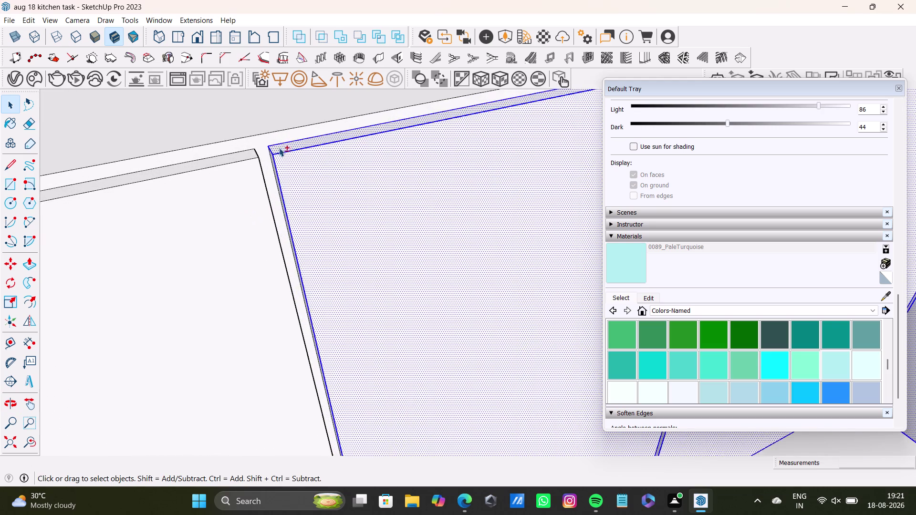
scroll(up, 3)
click(274, 163)
double_click(203, 160)
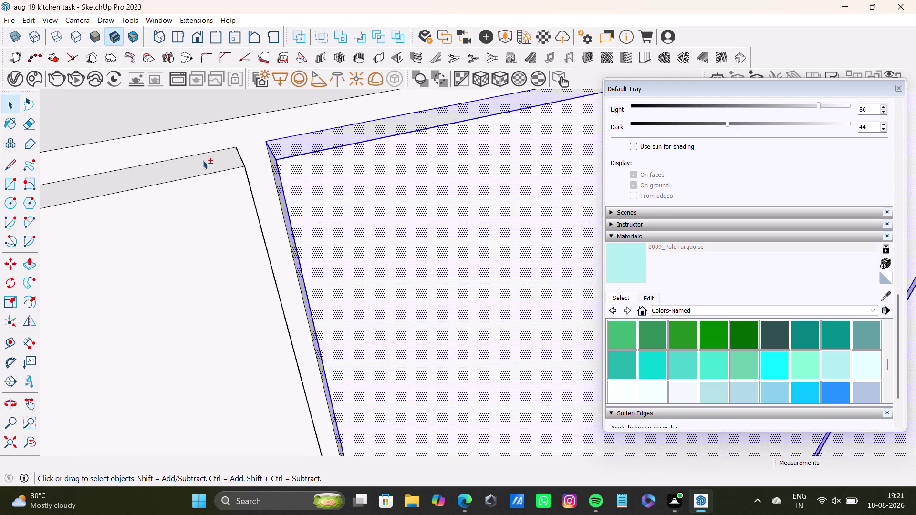
double_click(216, 186)
Add the left shutter face and the following shutter face to the selection.
scroll(down, 3)
scroll(up, 3)
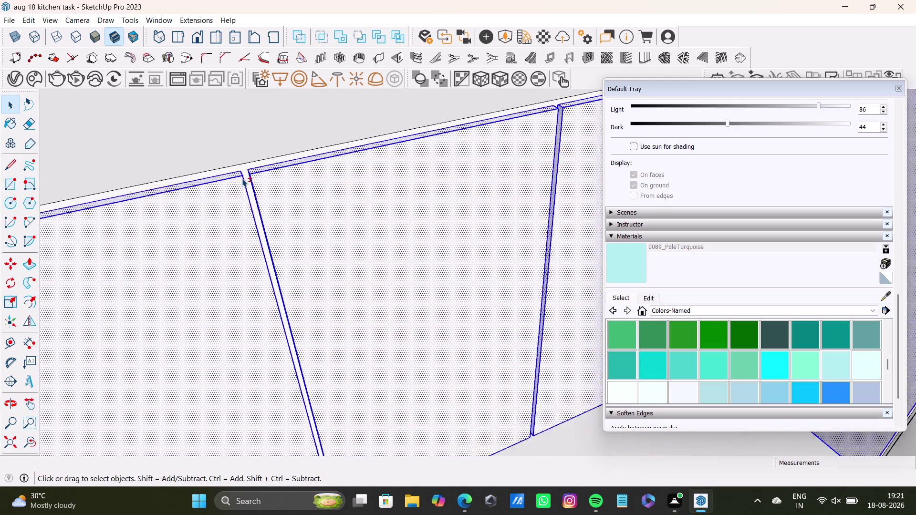
scroll(down, 3)
middle_drag(143, 220, 342, 181)
scroll(up, 3)
double_click(252, 211)
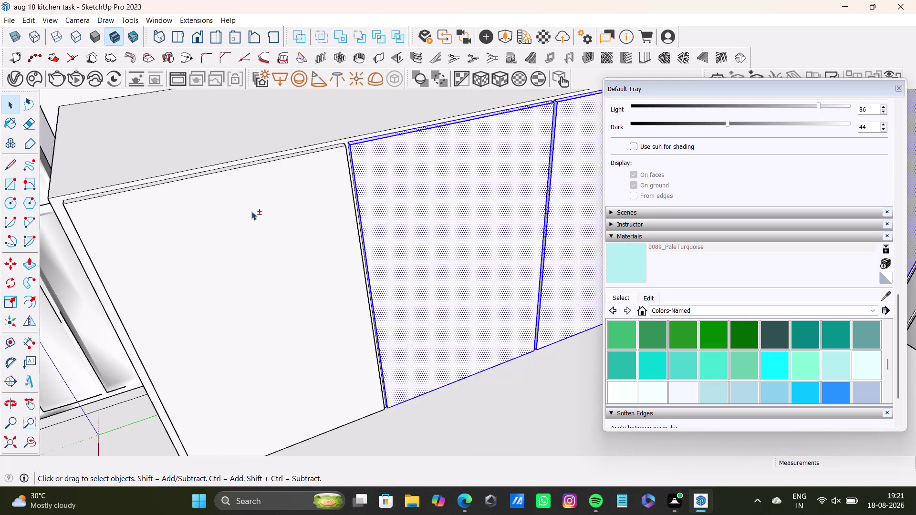
scroll(up, 3)
middle_drag(290, 186, 296, 257)
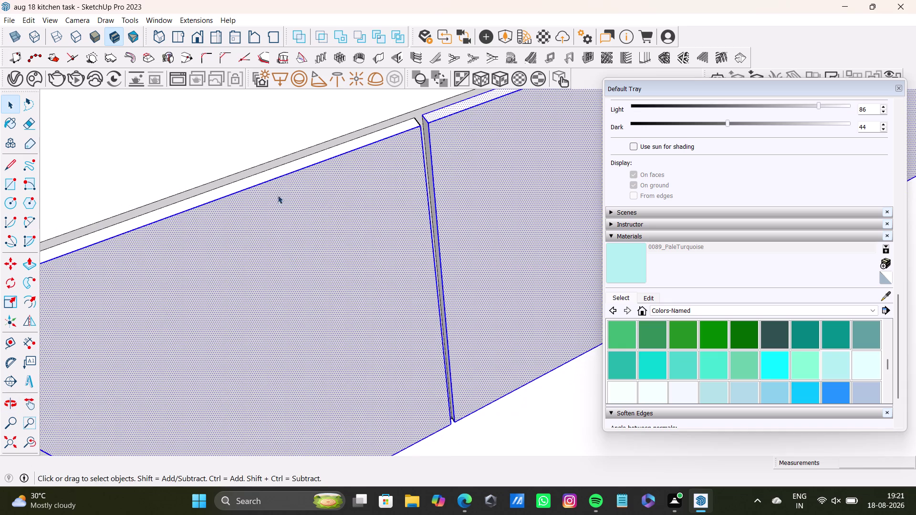
double_click(292, 166)
Add the shutter's narrow side face and the angled shutter face to the selection.
scroll(up, 3)
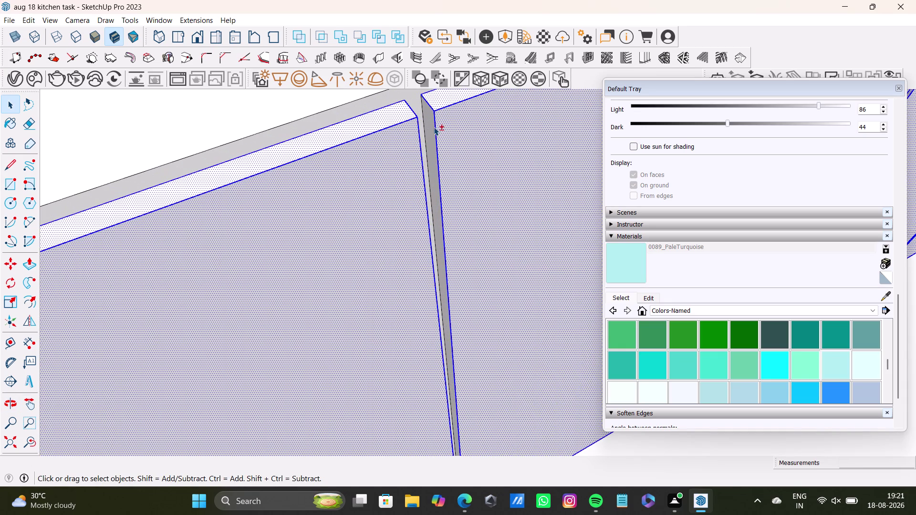
double_click(434, 127)
scroll(down, 3)
middle_drag(477, 164, 241, 173)
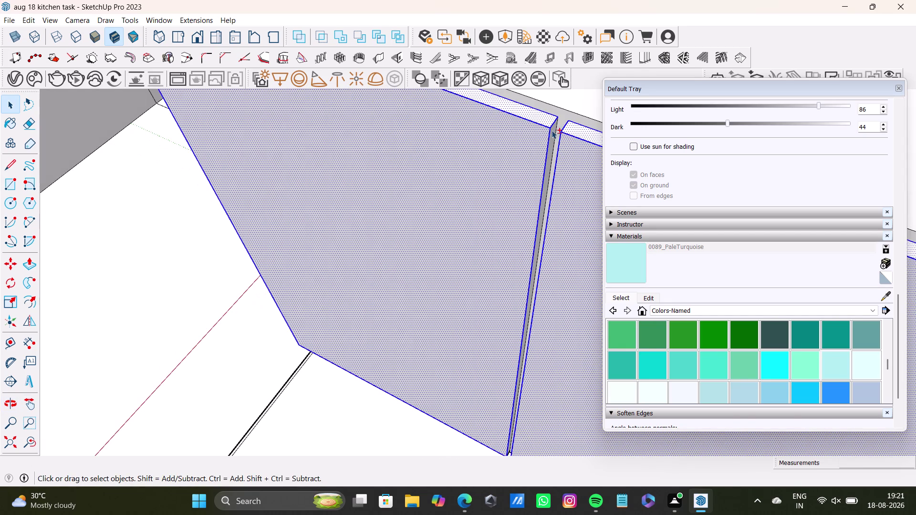